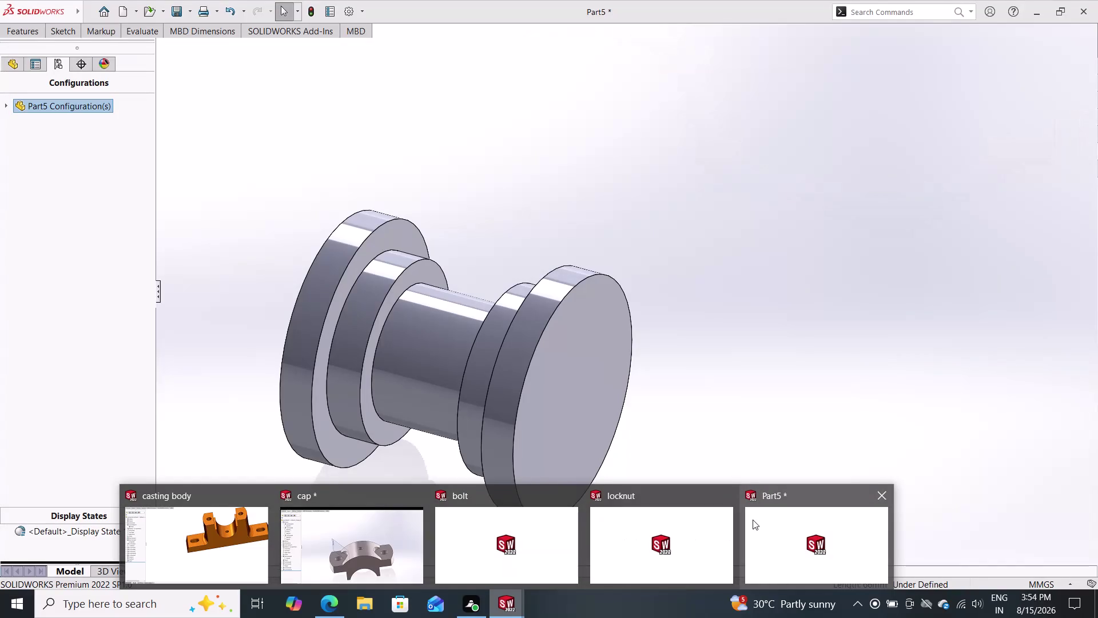
Activate the Part5 window showing the stepped cylindrical part from the taskbar preview.
click(765, 520)
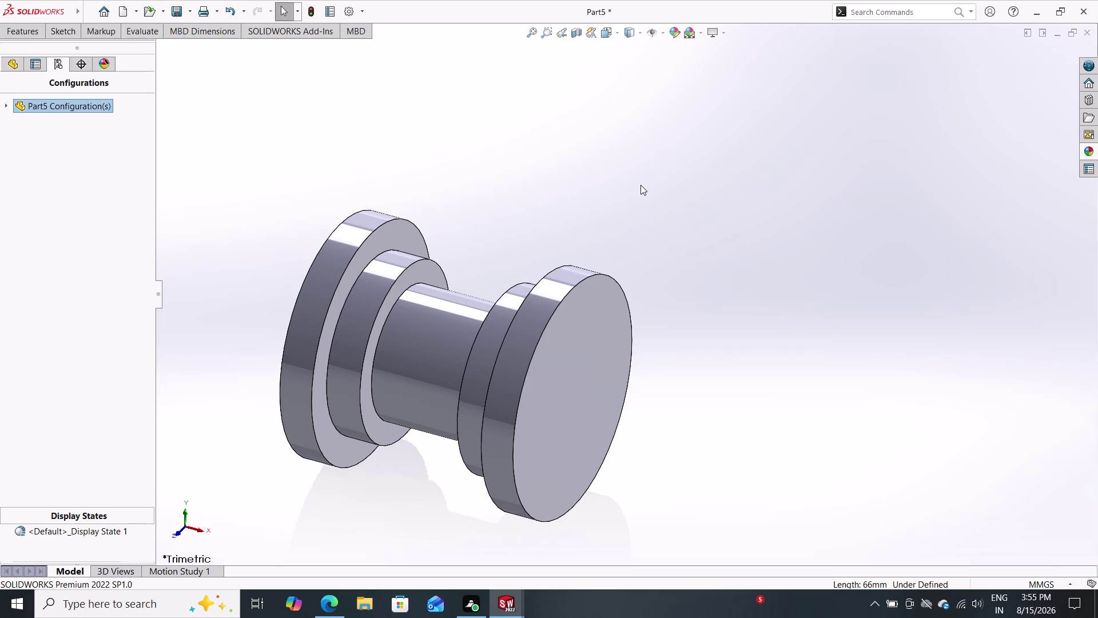
drag(654, 168, 390, 307)
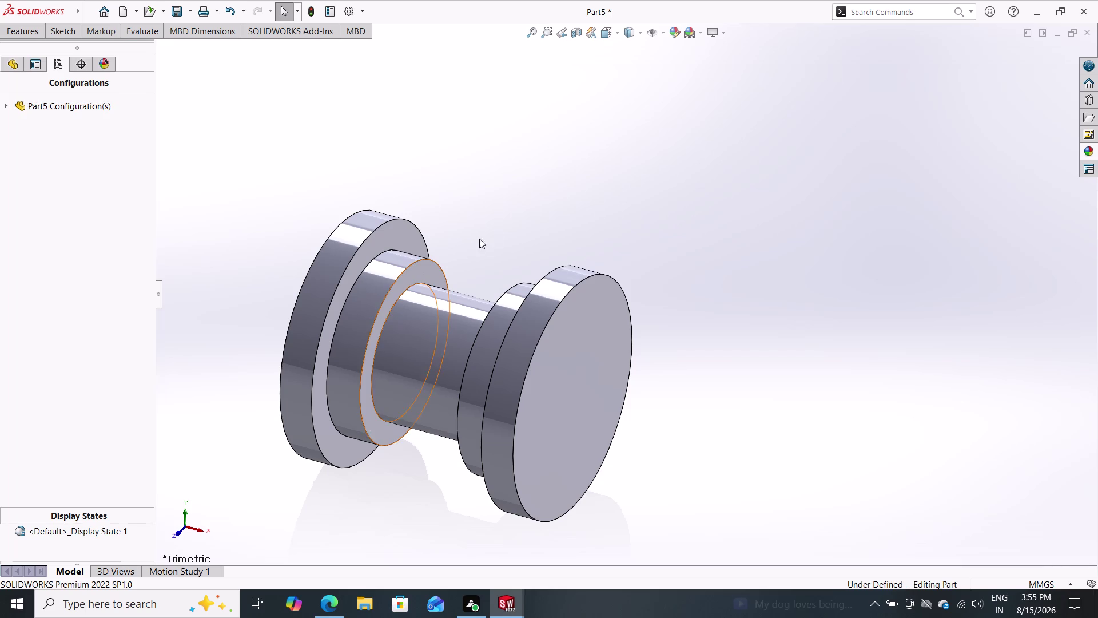
Open Sketch1 and delete the box-selected stepped profile and its dimensions.
key(ctrl+z)
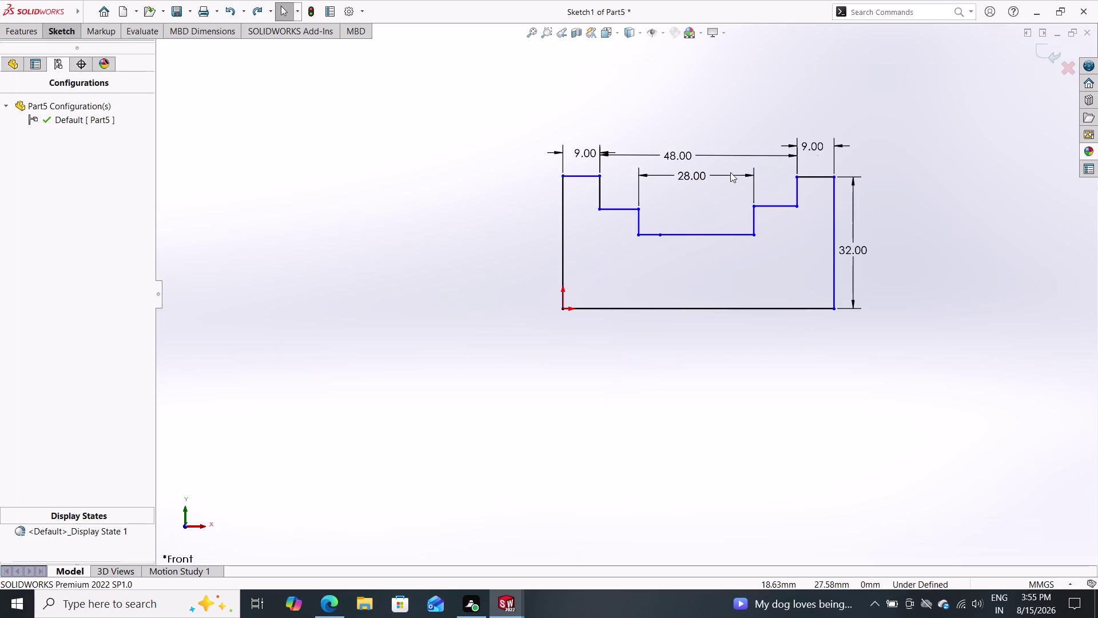
drag(897, 136, 840, 173)
drag(822, 179, 524, 216)
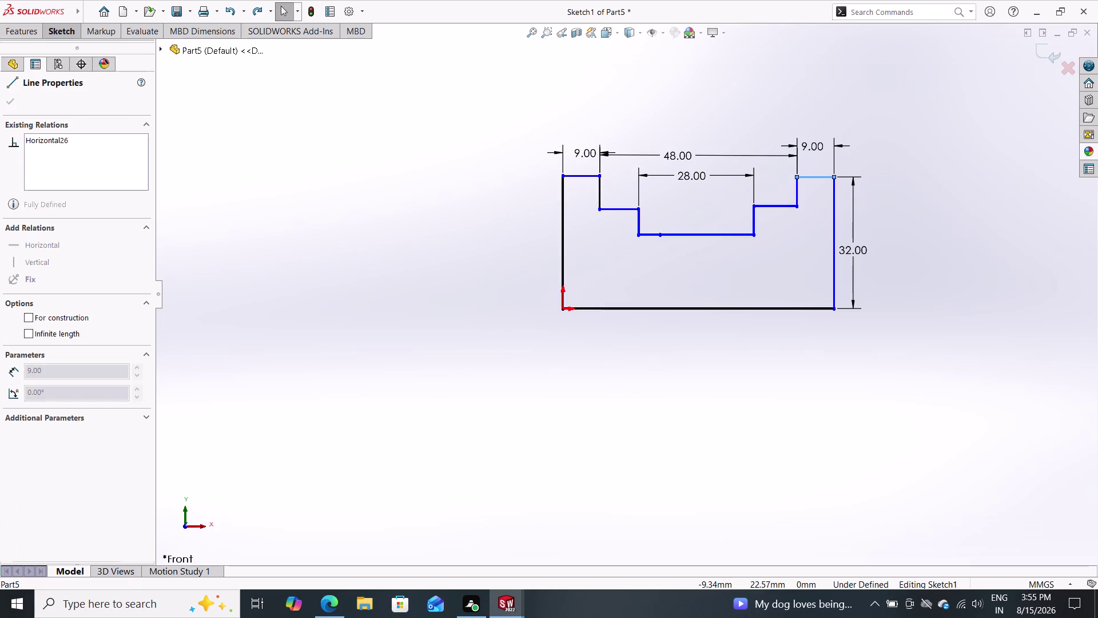
drag(921, 129, 509, 316)
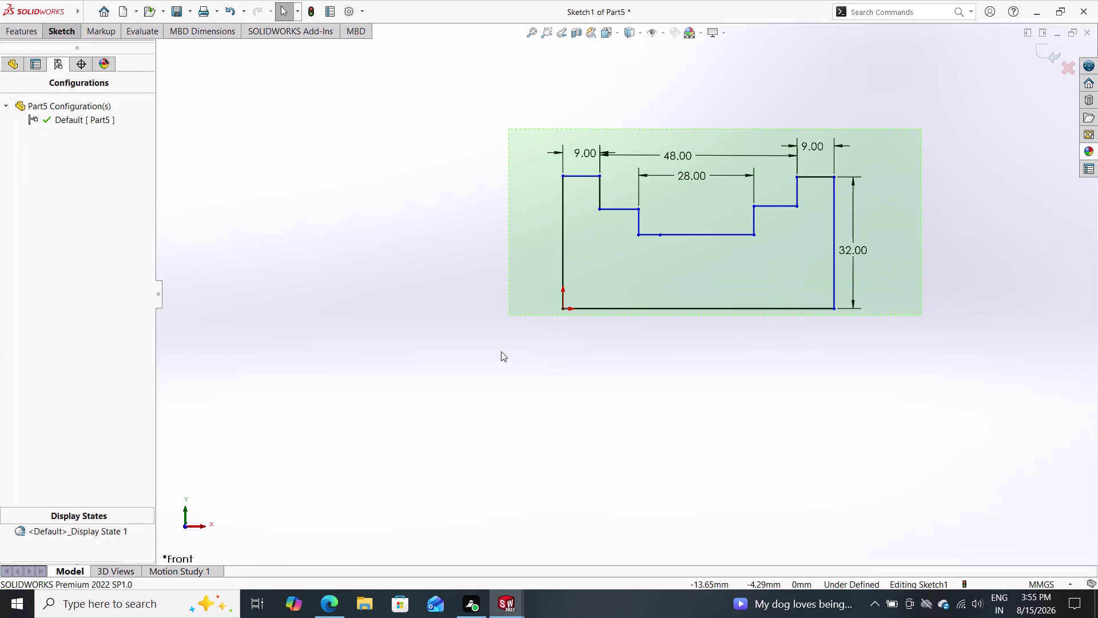
drag(509, 315, 497, 367)
drag(495, 375, 491, 386)
key(Delete)
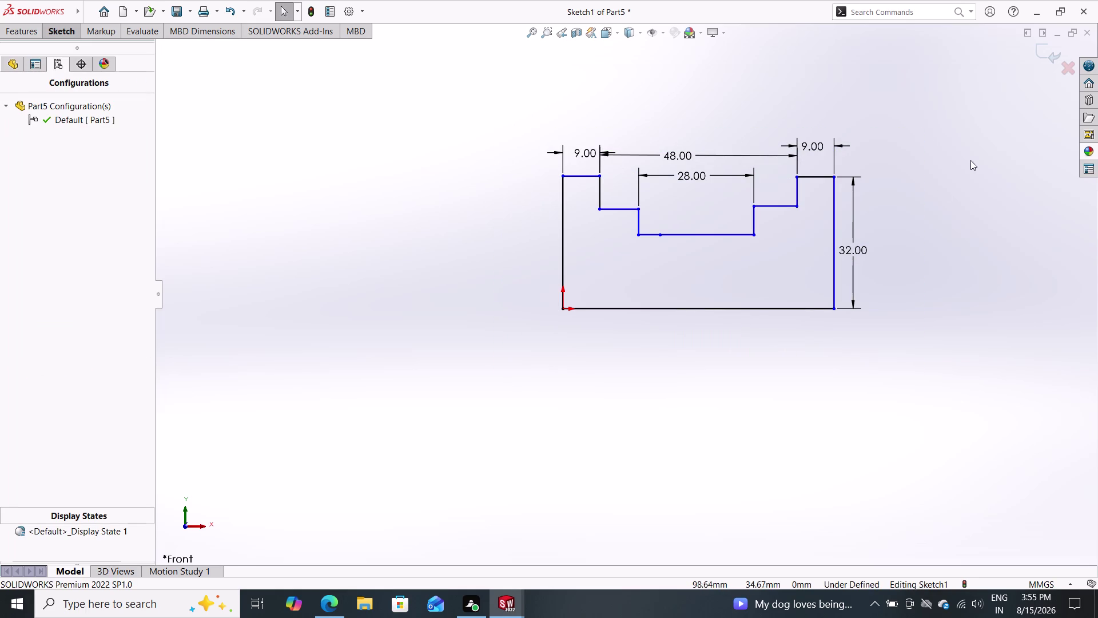
Delete the 28.00 dimension and the profile's bottom line.
drag(930, 129, 725, 159)
drag(688, 166, 520, 282)
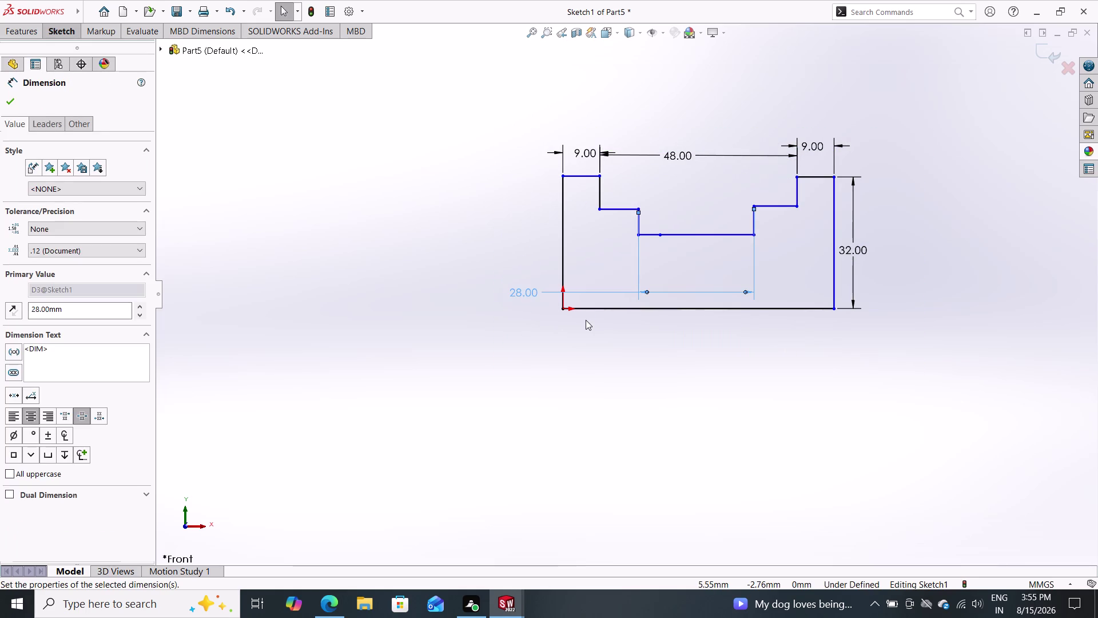
key(Delete)
click(637, 308)
key(Delete)
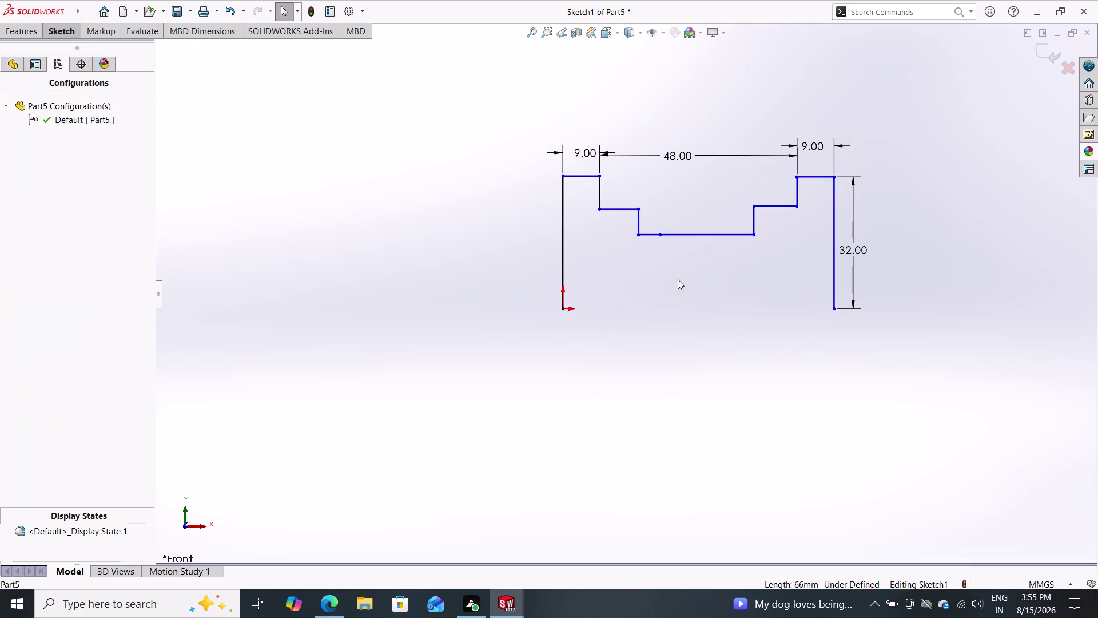
Box-select and delete all remaining sketch lines and dimensions, leaving only the origin.
click(881, 112)
drag(881, 112, 502, 247)
triple_click(501, 250)
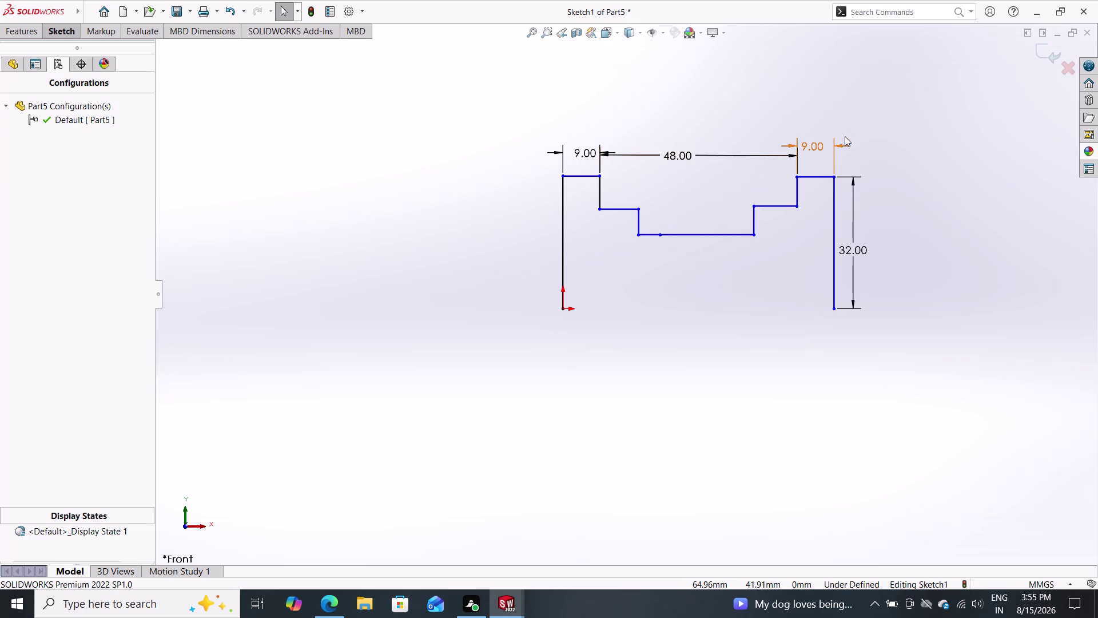
drag(890, 126, 499, 356)
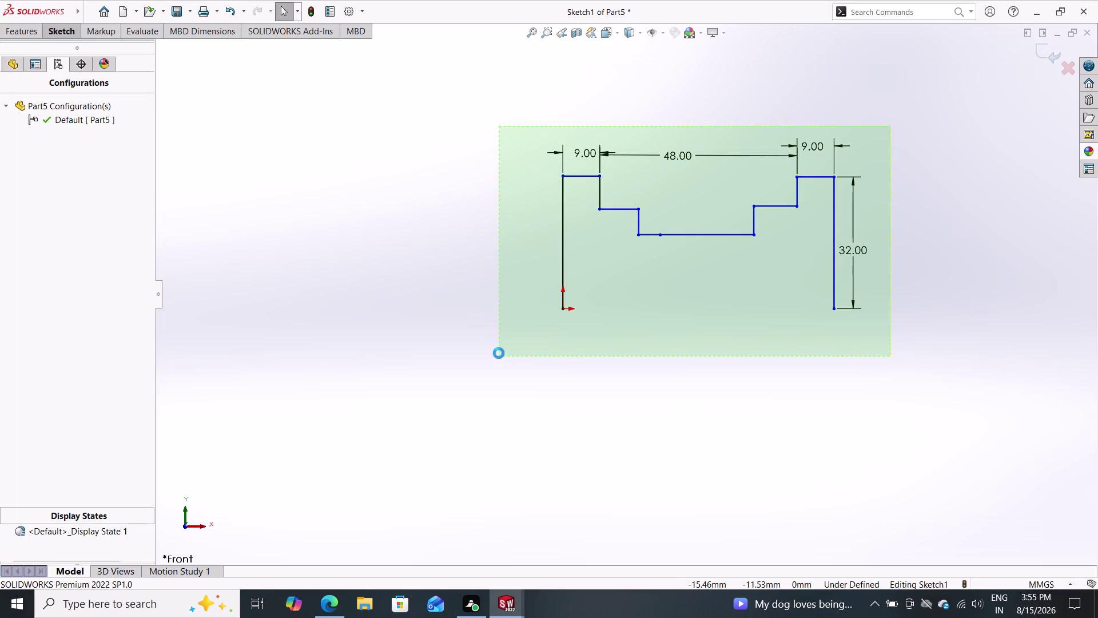
key(Delete)
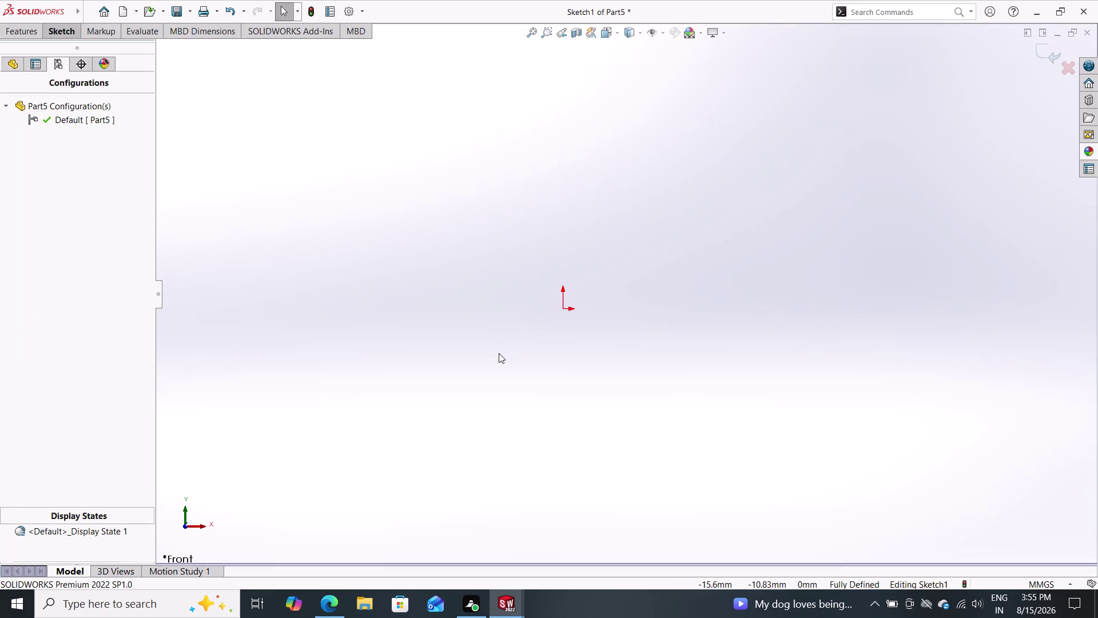
click(2, 57)
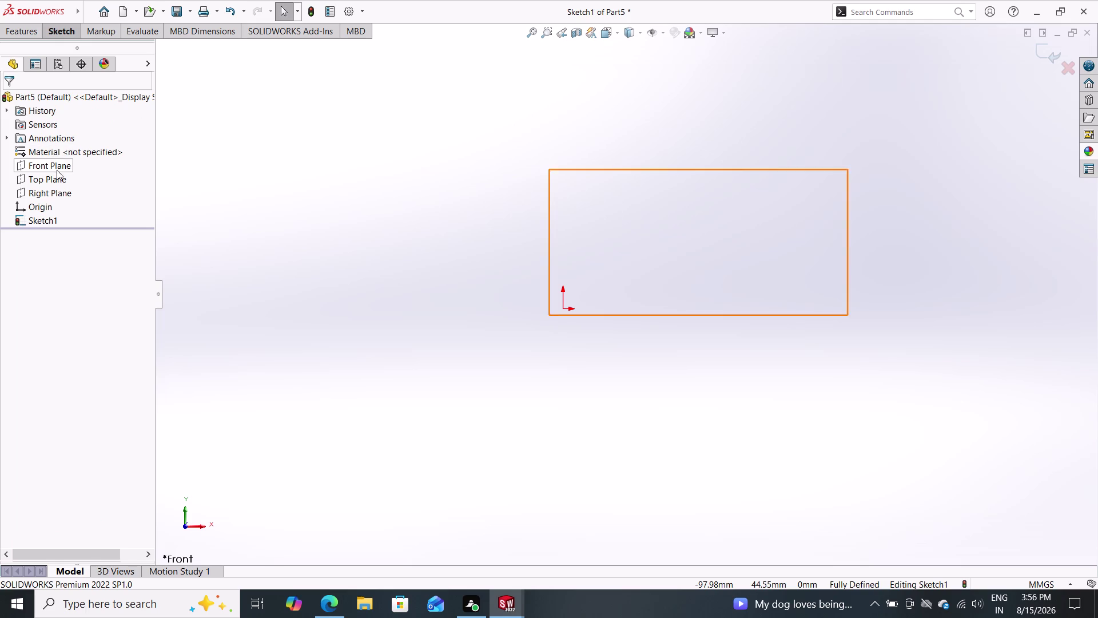
Exit the emptied Sketch1, discarding it.
click(60, 179)
double_click(68, 165)
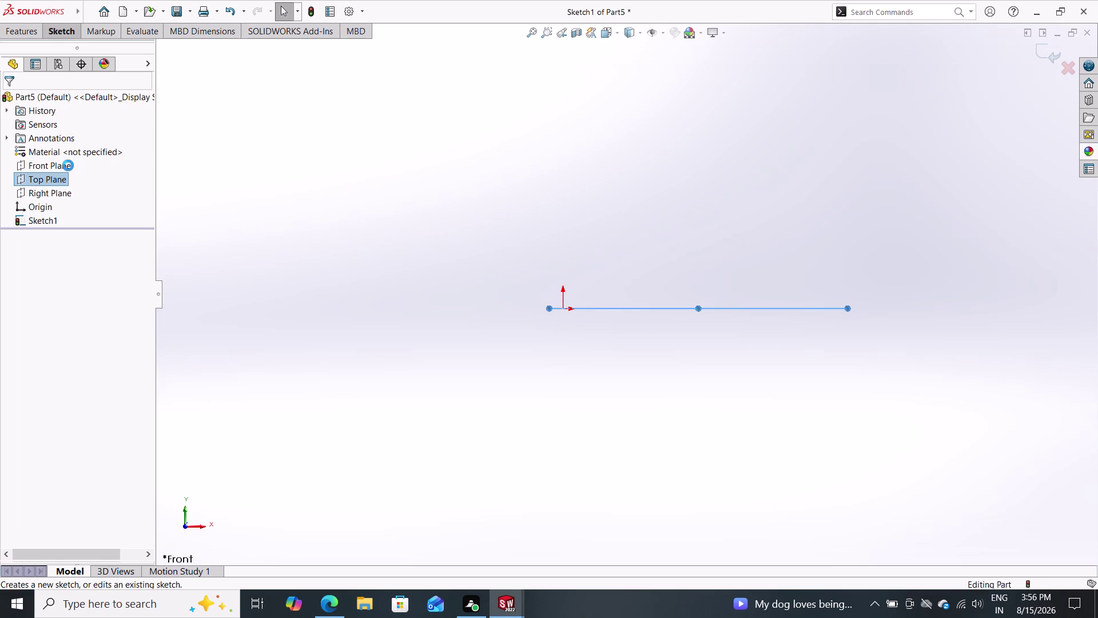
scroll(down, 3)
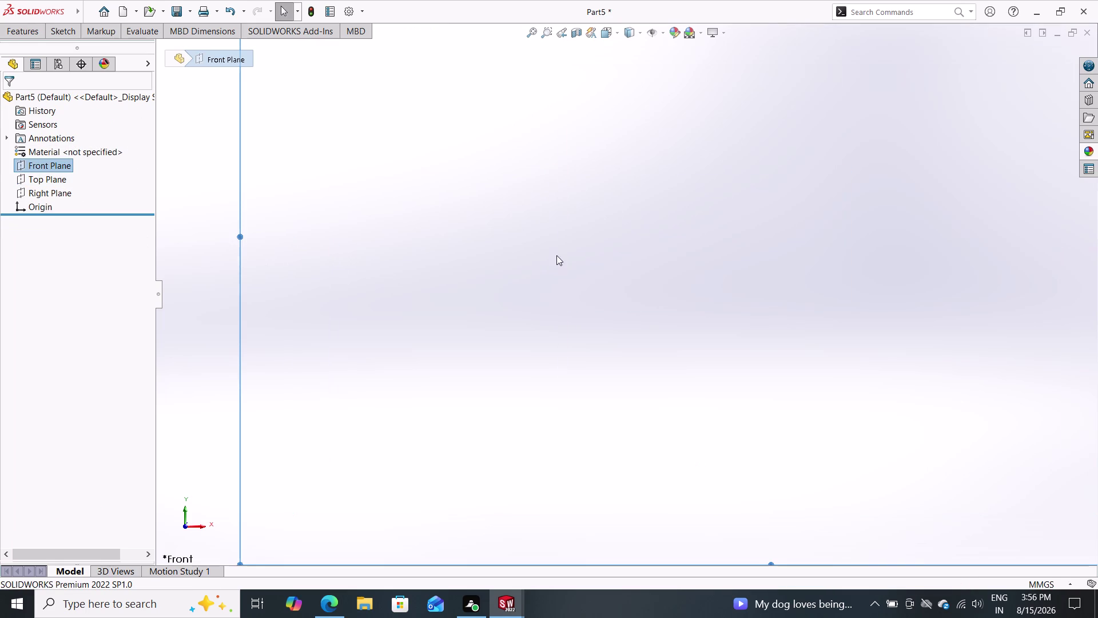
scroll(up, 3)
scroll(up, 3)
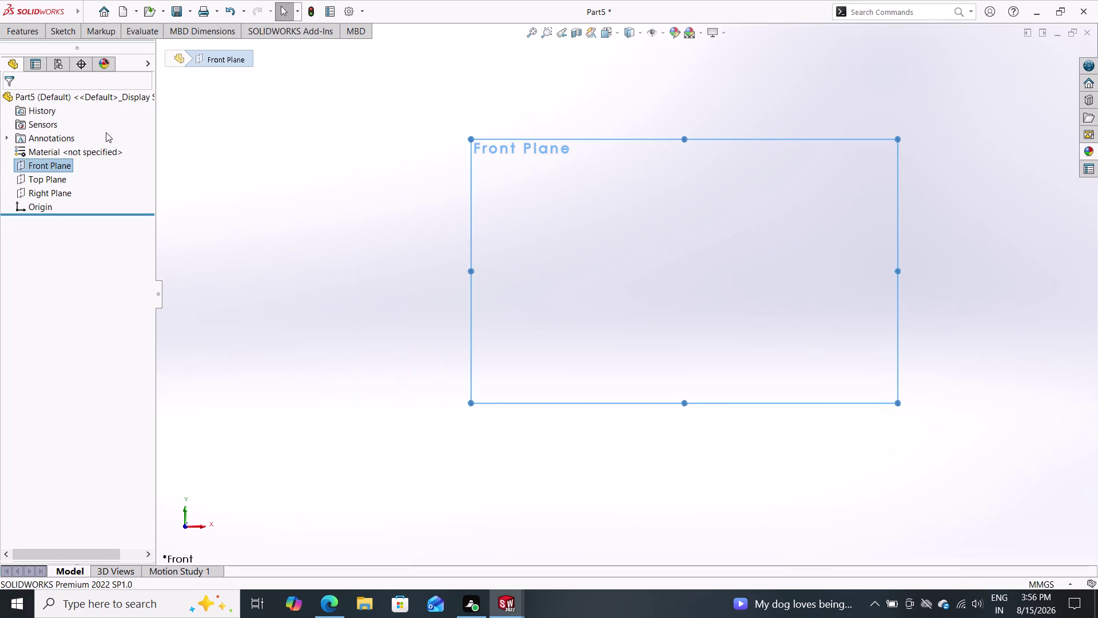
double_click(63, 165)
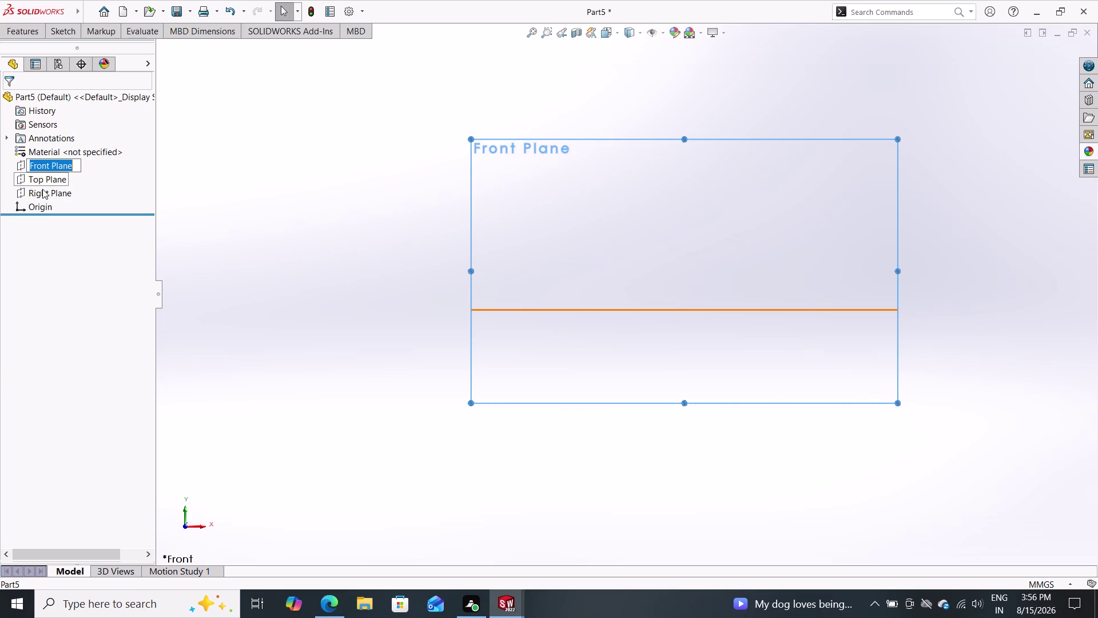
Start a new Sketch2 on the Top Plane.
click(48, 180)
click(60, 168)
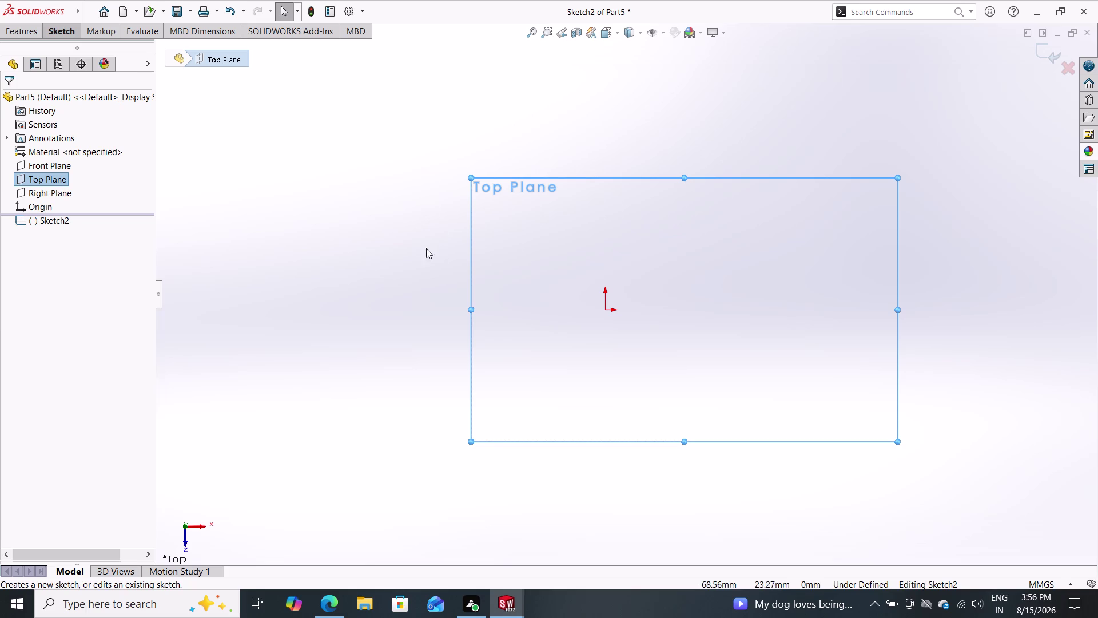
double_click(64, 36)
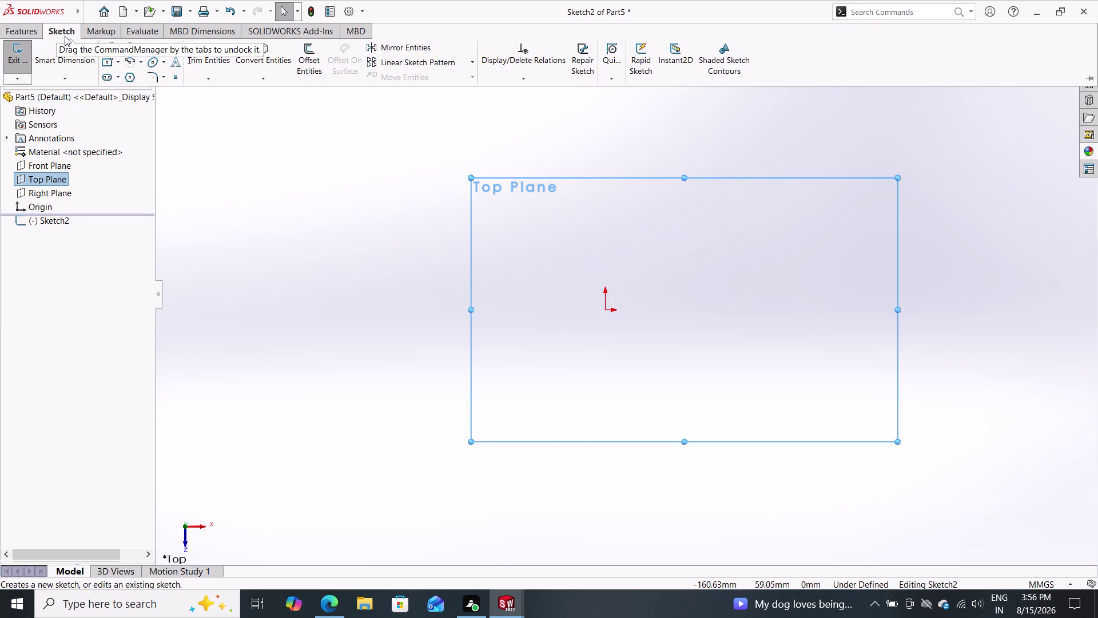
Cancel the unfinished circle in Sketch2 and bring up the New SOLIDWORKS Document dialog.
click(132, 47)
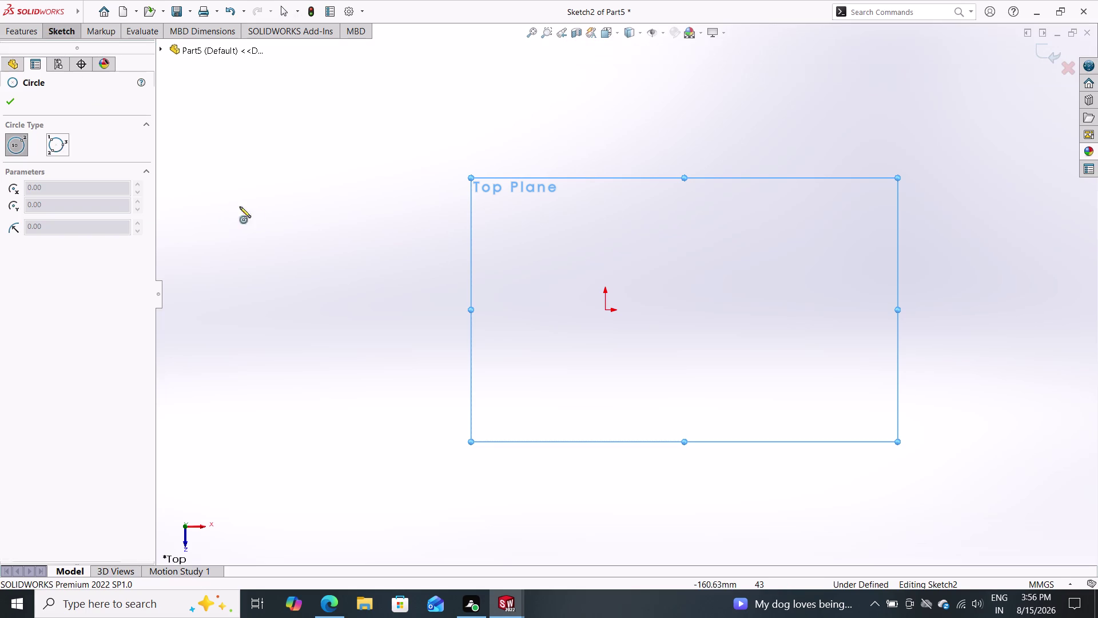
click(605, 308)
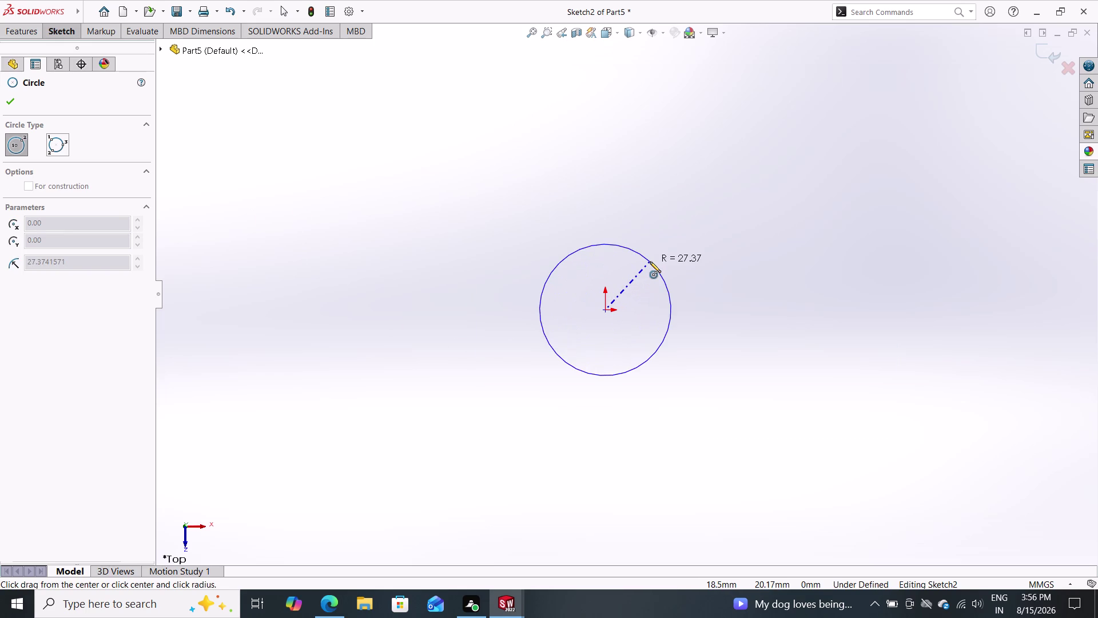
key(Escape)
key(Escape)
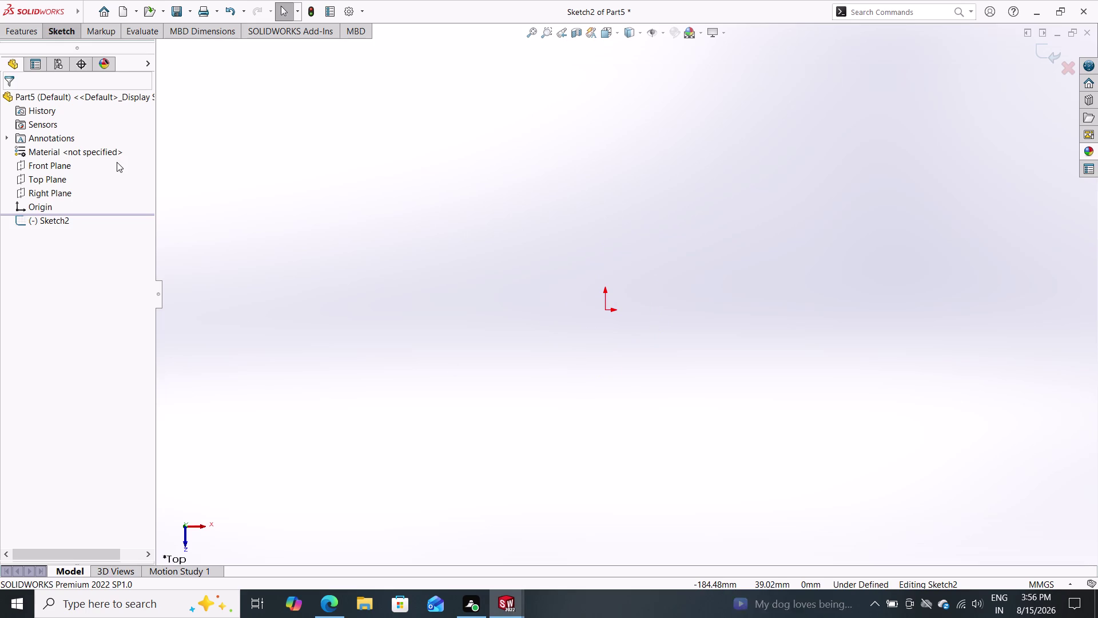
click(121, 10)
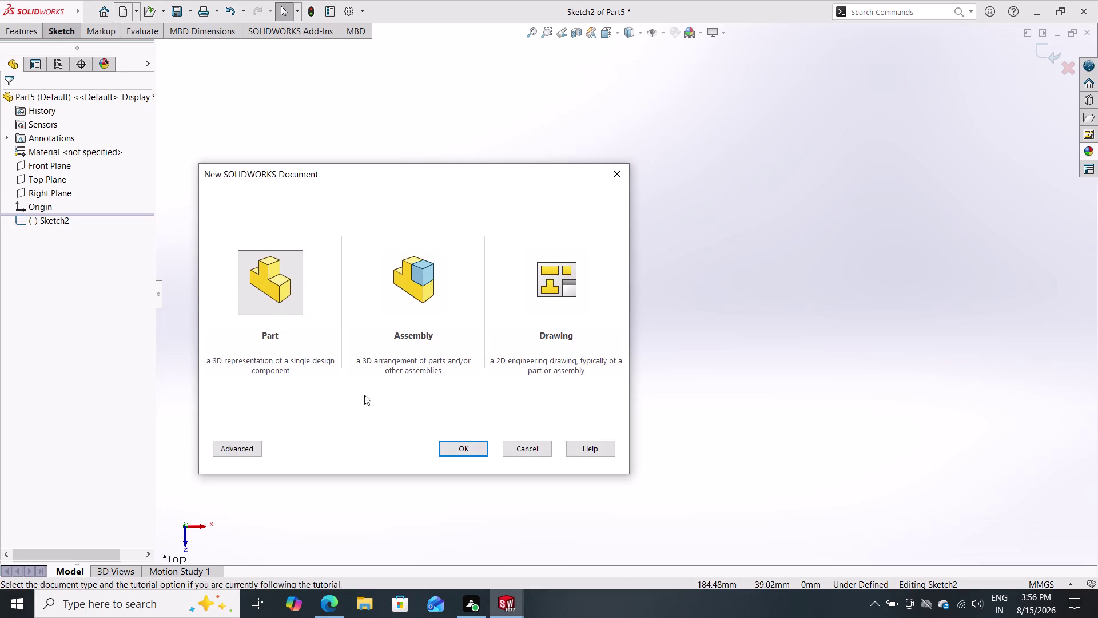
Create the new part Part6 and select its Top Plane.
click(455, 451)
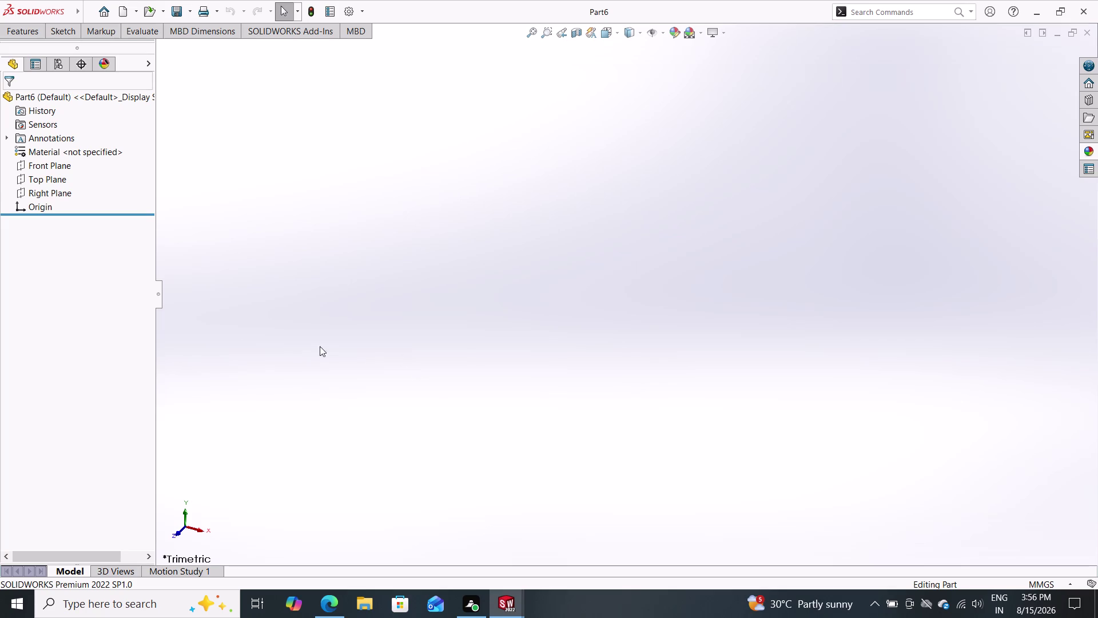
click(67, 179)
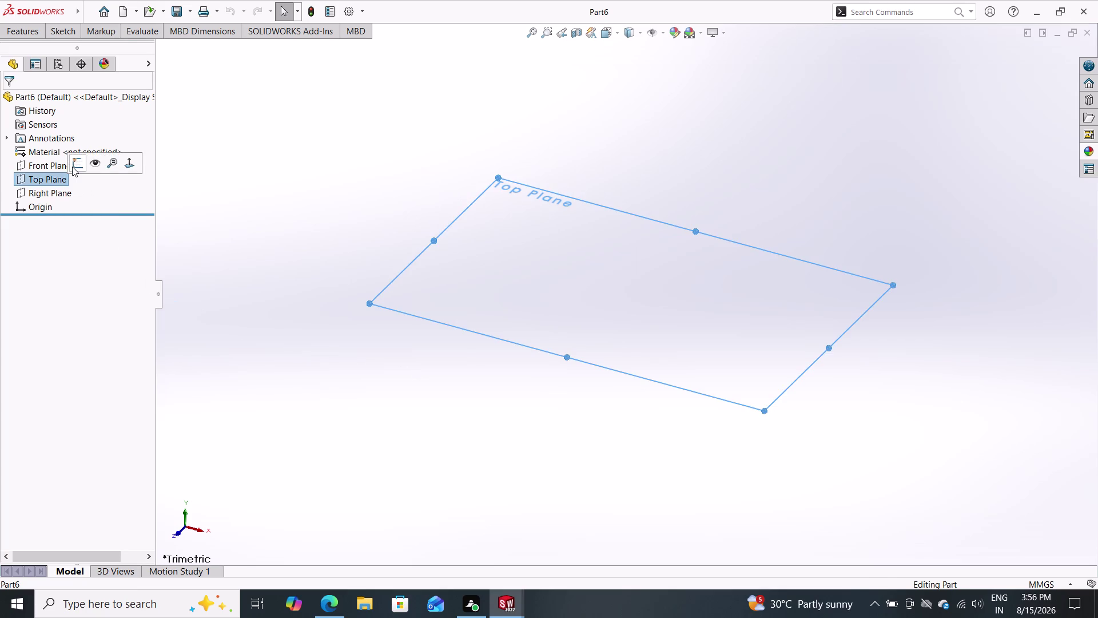
double_click(72, 166)
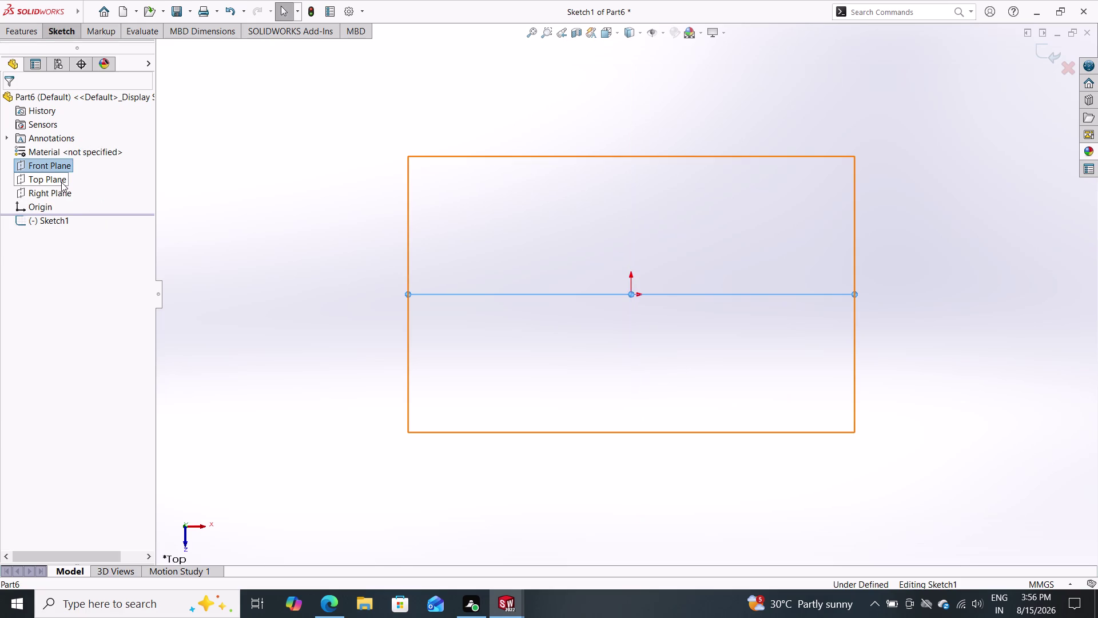
double_click(61, 182)
click(41, 177)
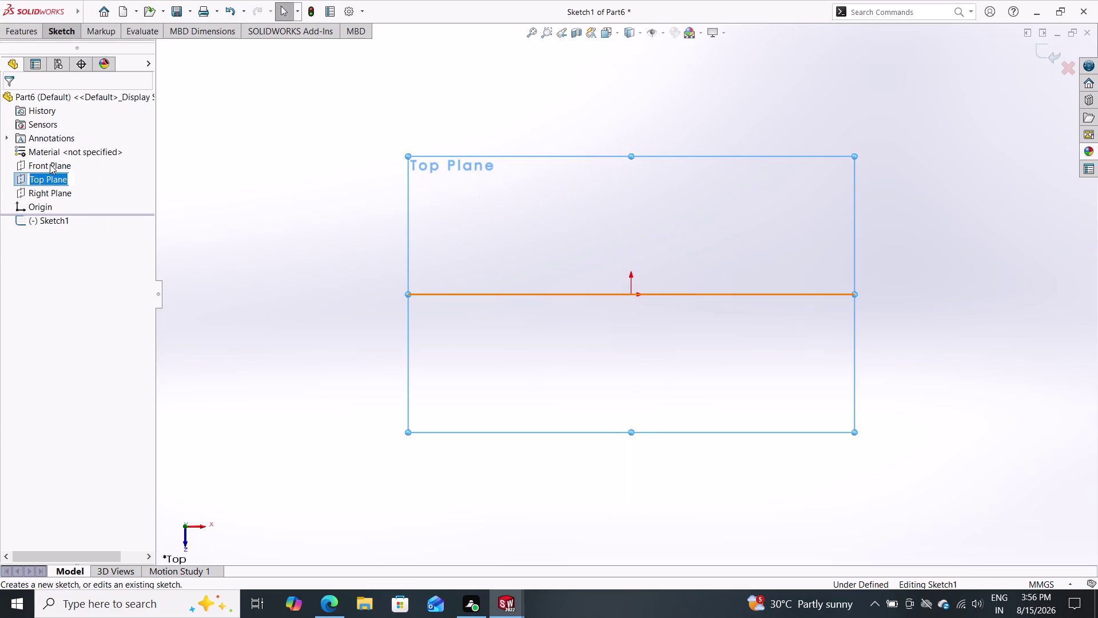
click(49, 164)
click(38, 183)
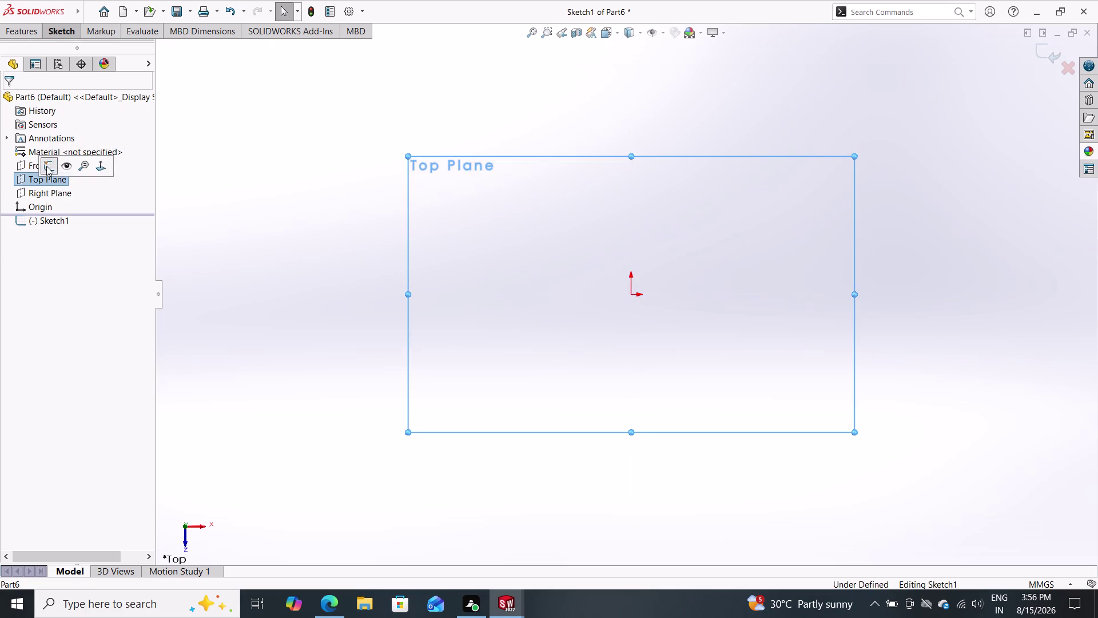
Leave the empty sketch and start a new Sketch2 on Part6's Top Plane.
click(46, 166)
double_click(51, 176)
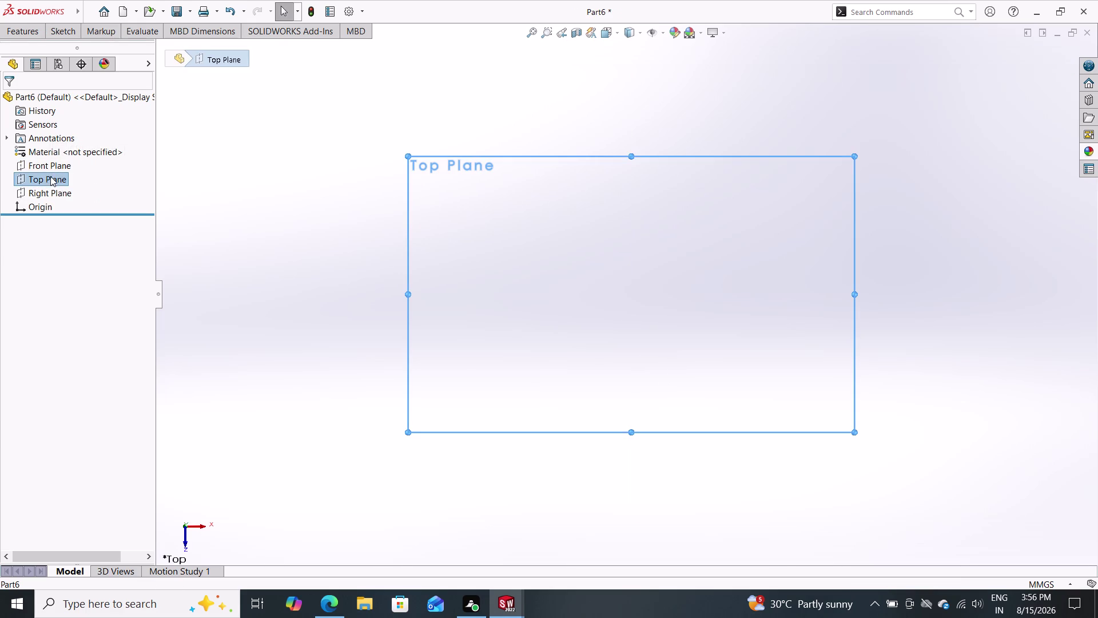
click(42, 180)
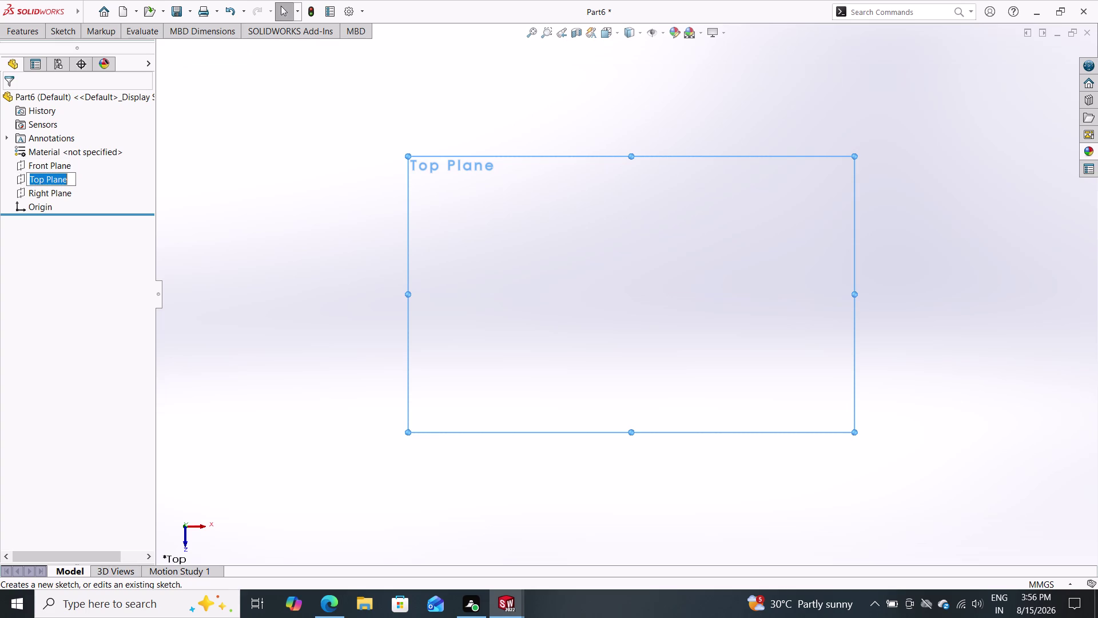
click(19, 182)
click(27, 170)
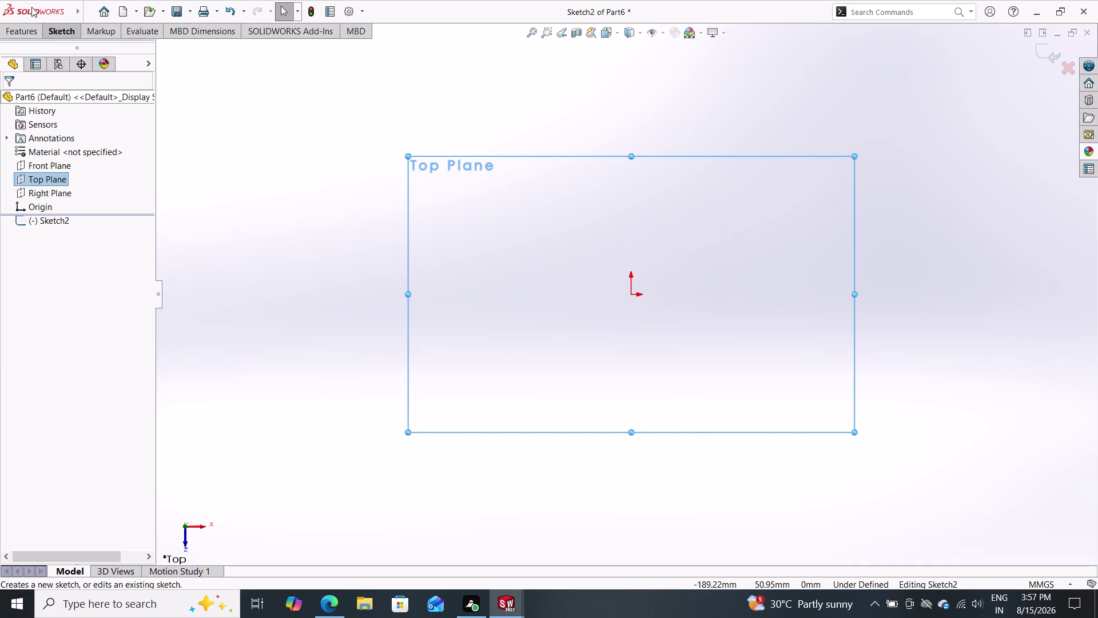
click(61, 31)
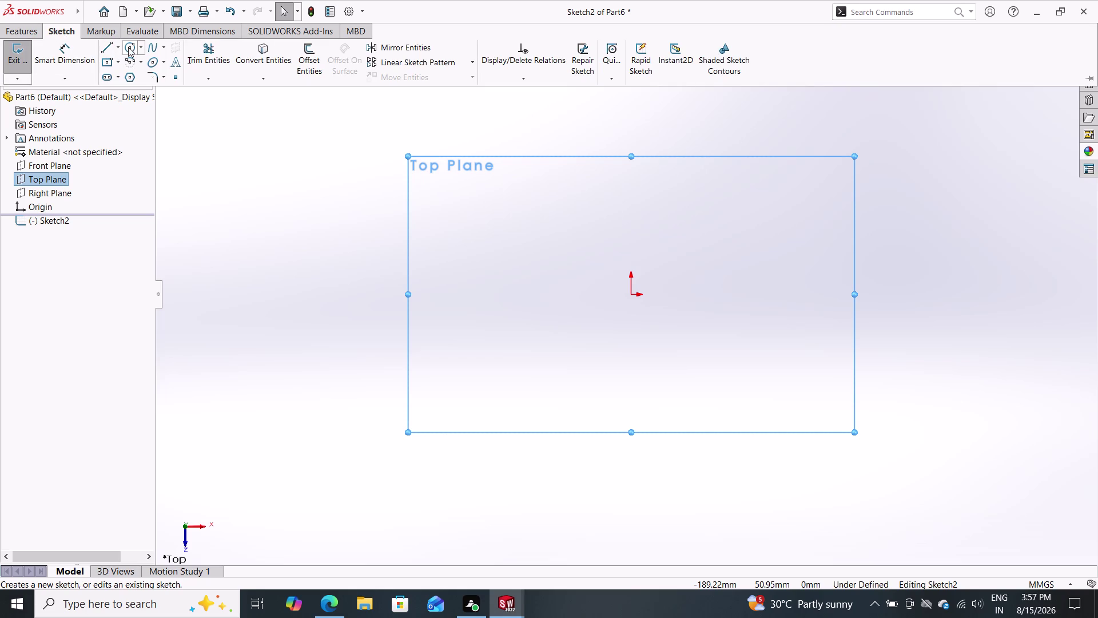
Draw a smaller inner and a larger outer circle centred on the origin, then confirm.
click(128, 47)
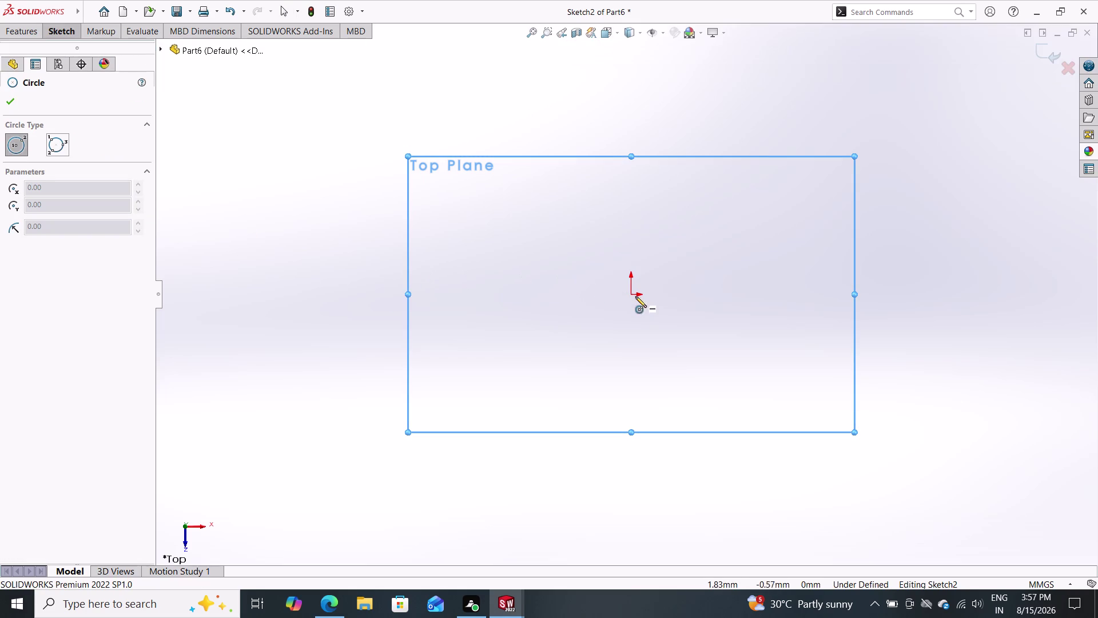
click(630, 292)
click(761, 215)
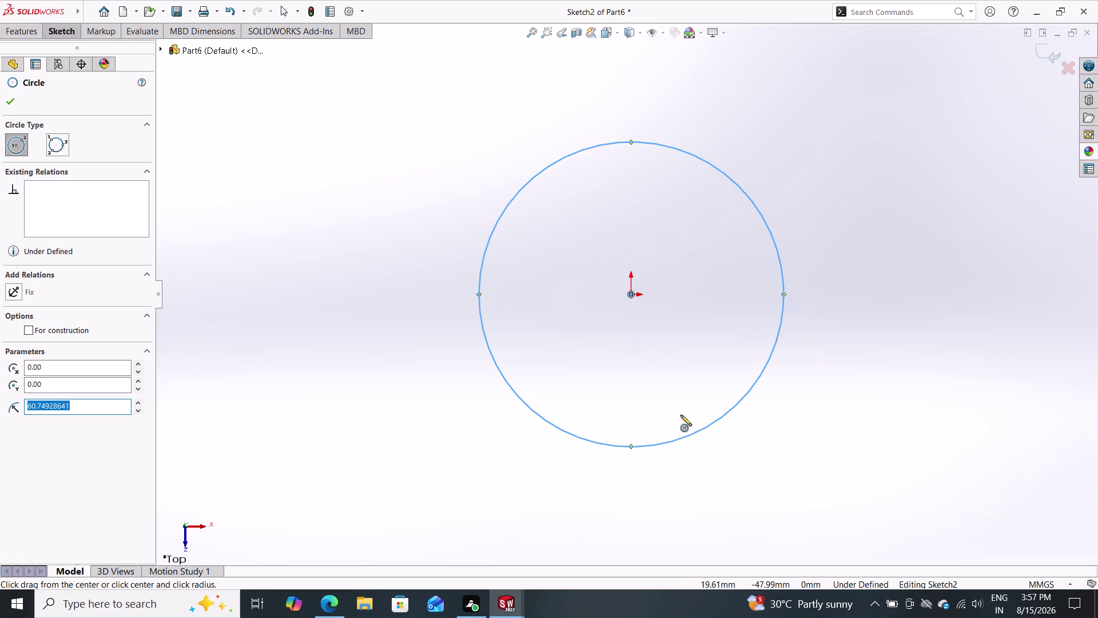
click(630, 293)
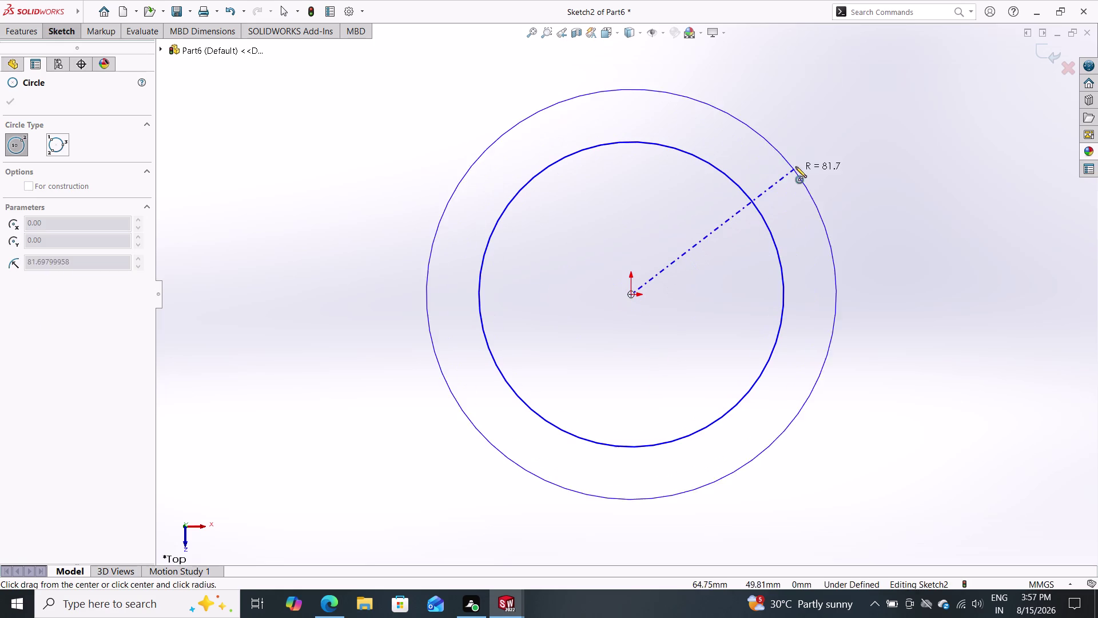
double_click(799, 160)
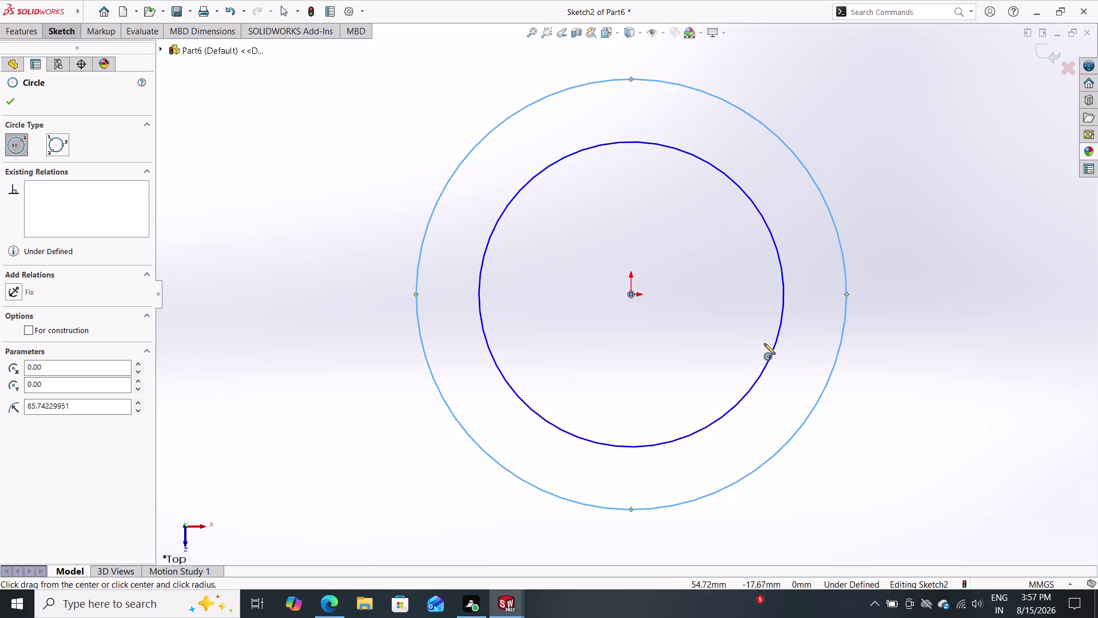
click(14, 104)
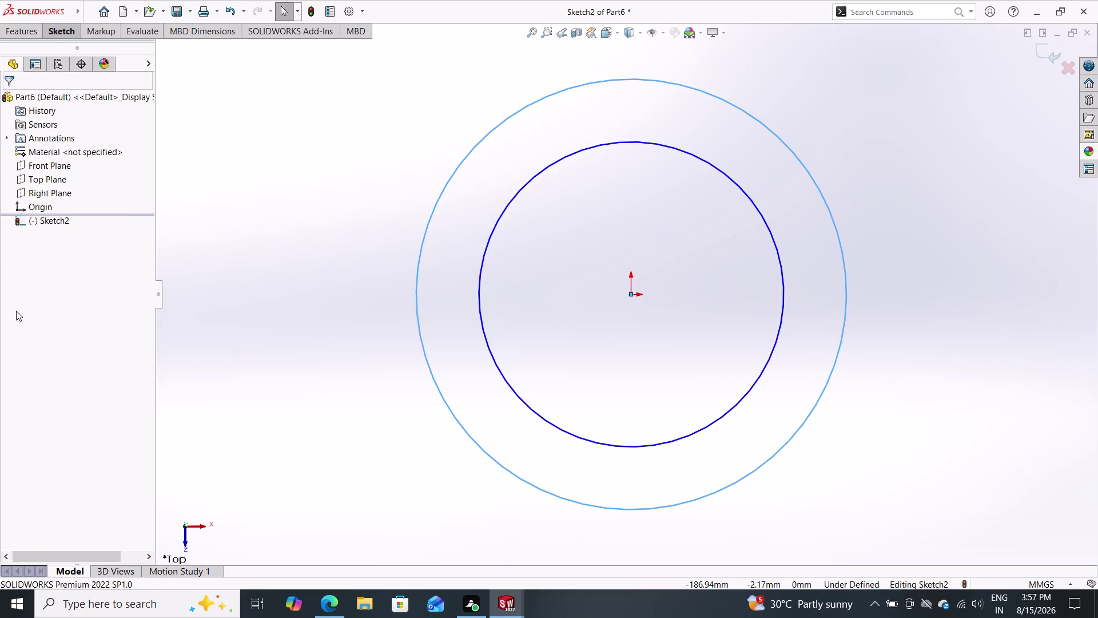
double_click(58, 34)
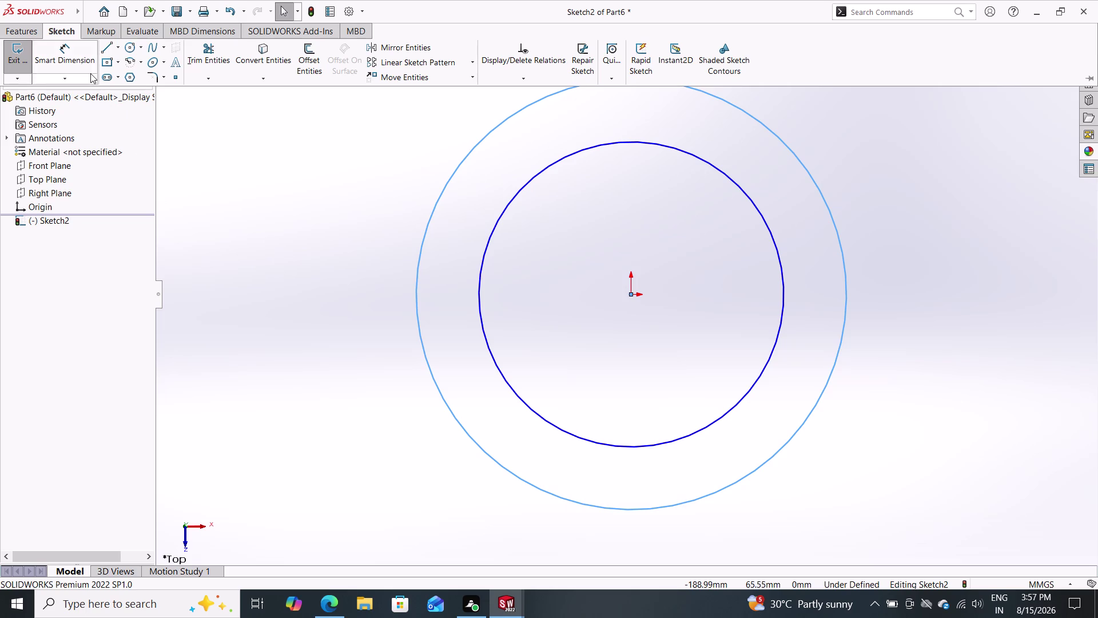
Dimension the inner circle to 32 mm diameter, then pick the outer circle to dimension.
click(68, 56)
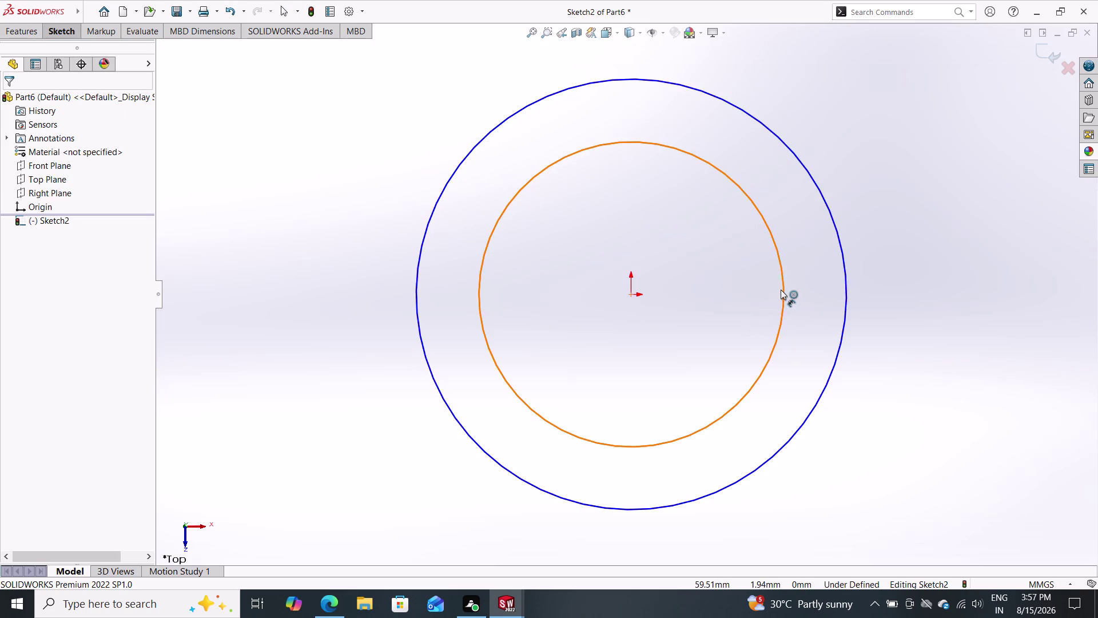
click(782, 288)
click(932, 297)
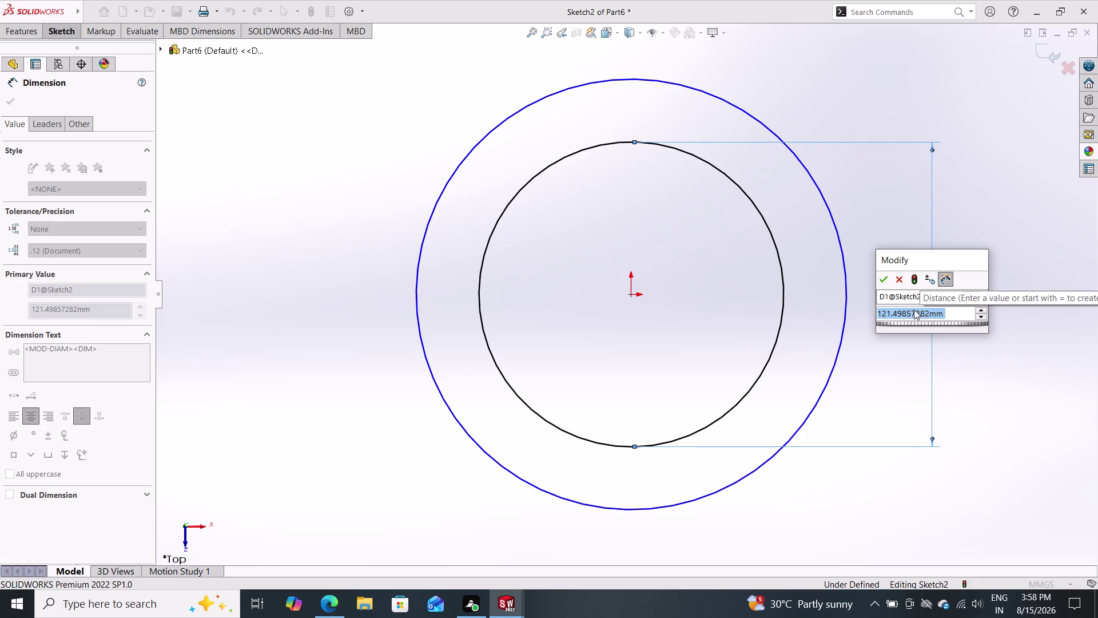
text(32)
key(Return)
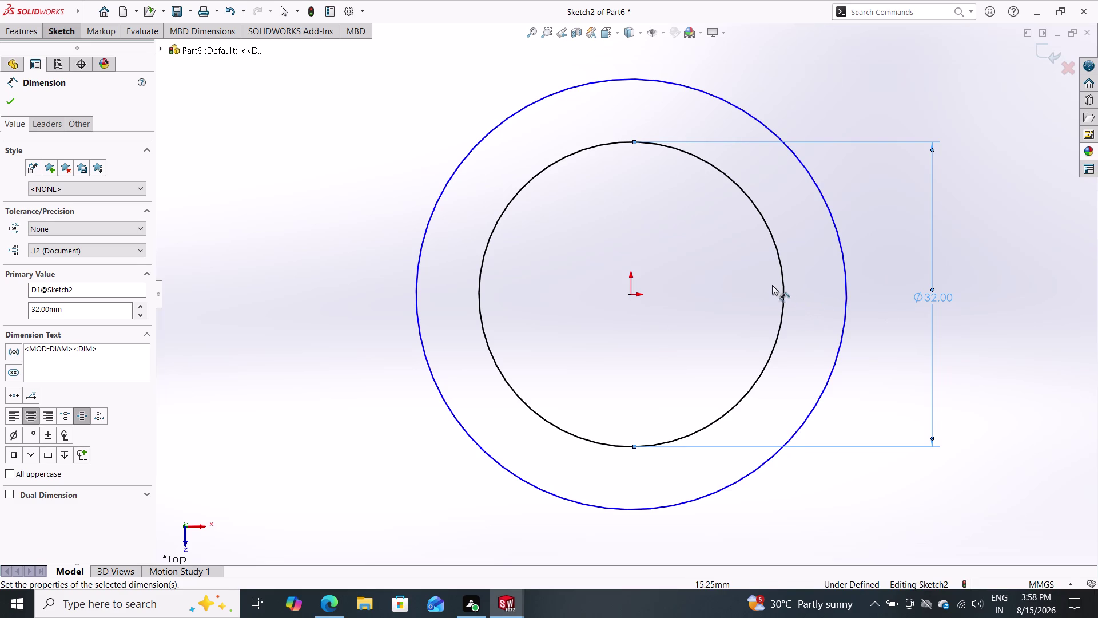
click(832, 210)
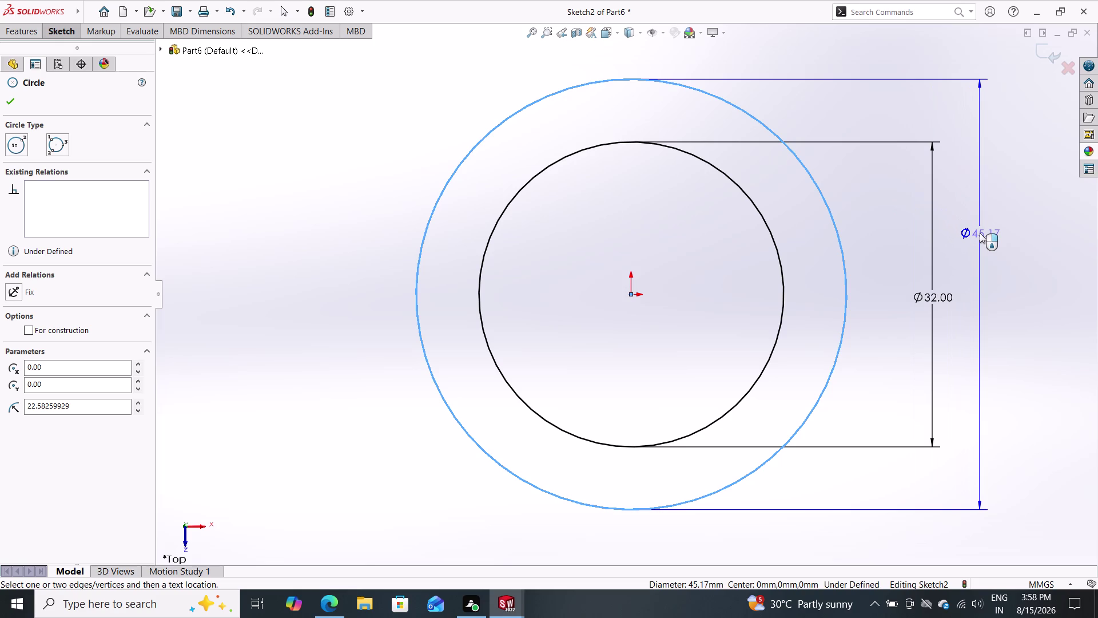
Dimension the outer circle at 44 mm, then change it to 64 mm.
click(980, 232)
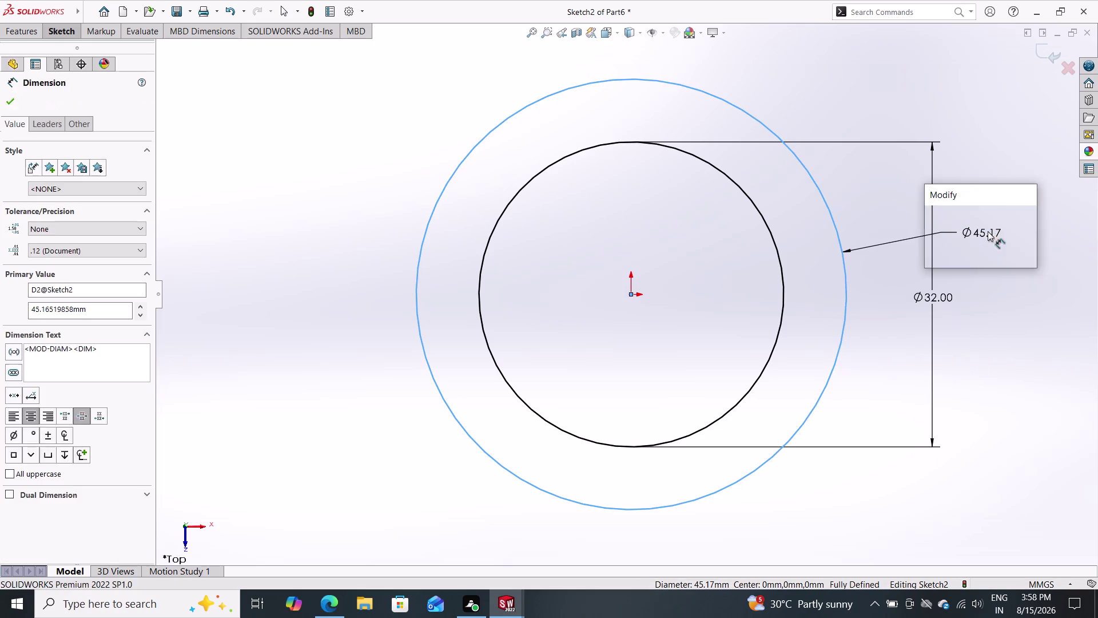
text(44)
key(Return)
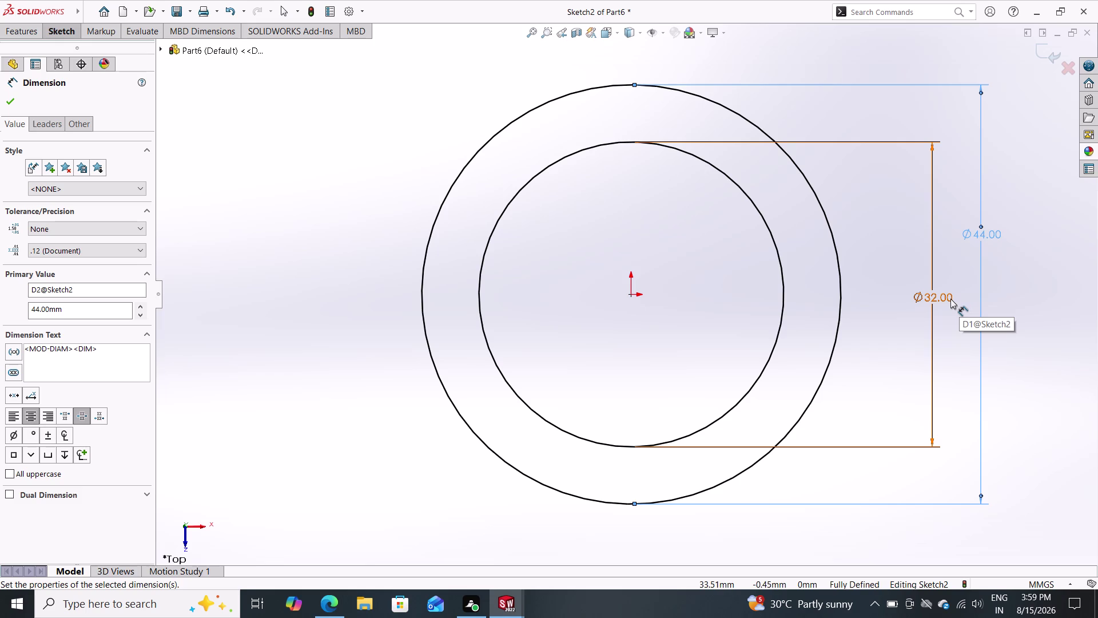
double_click(976, 232)
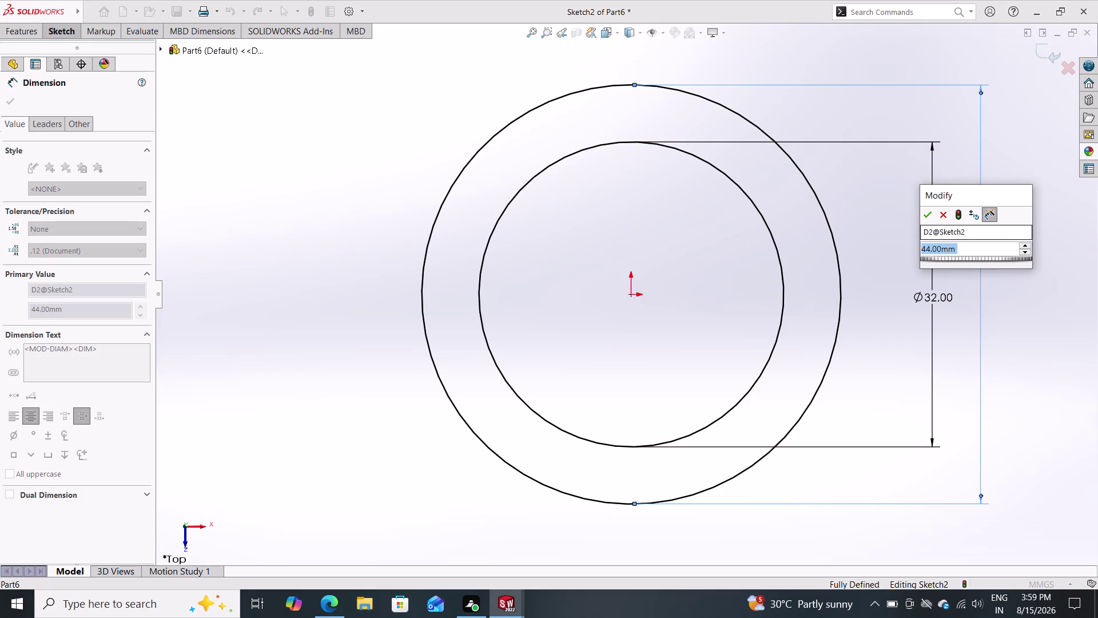
text(64)
key(Return)
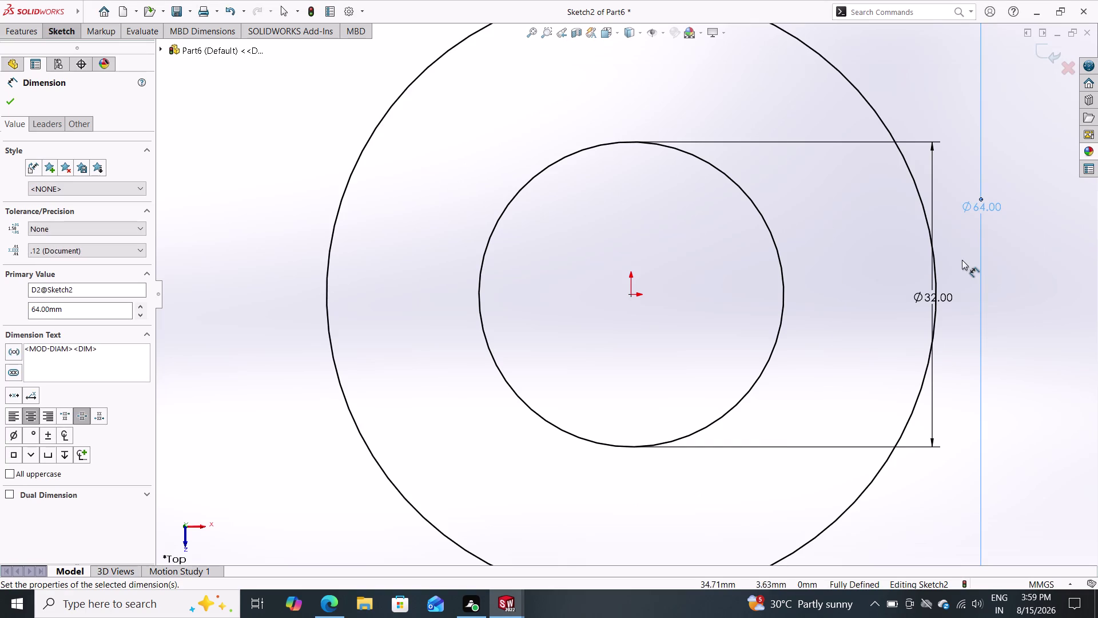
scroll(down, 3)
scroll(up, 3)
scroll(up, 3)
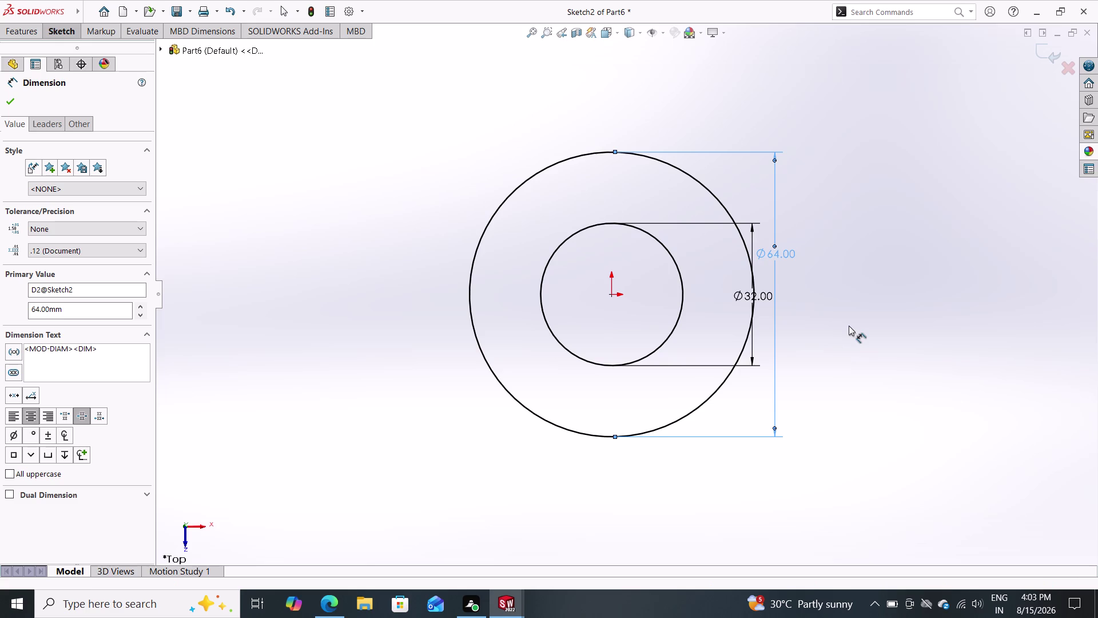
Change the outer circle's diameter from 64 mm back to 44 mm.
double_click(778, 252)
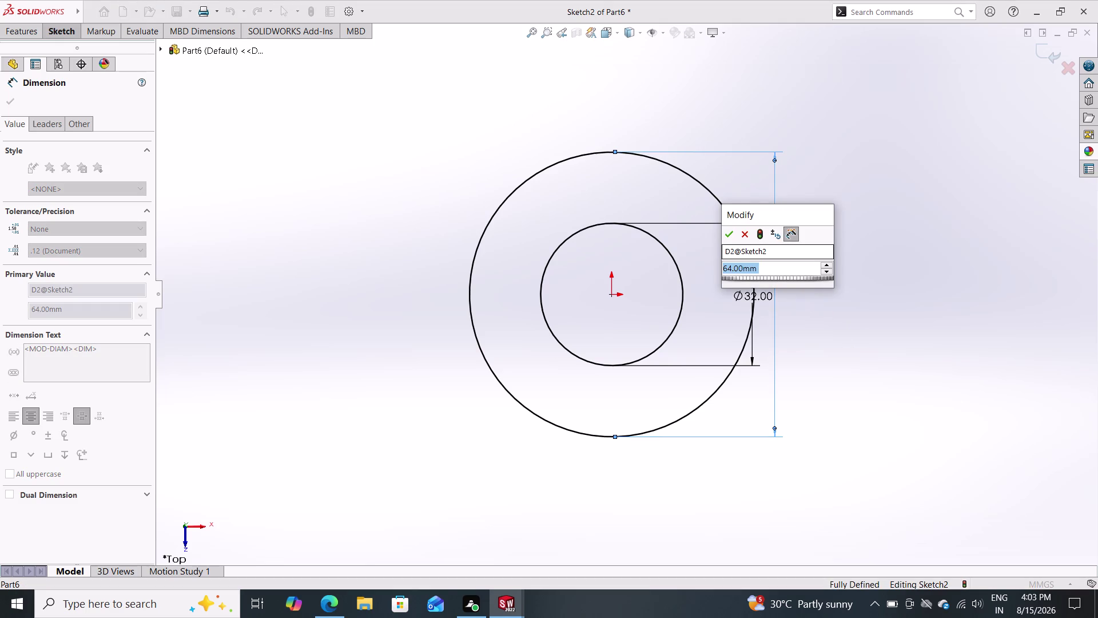
text(44)
key(Return)
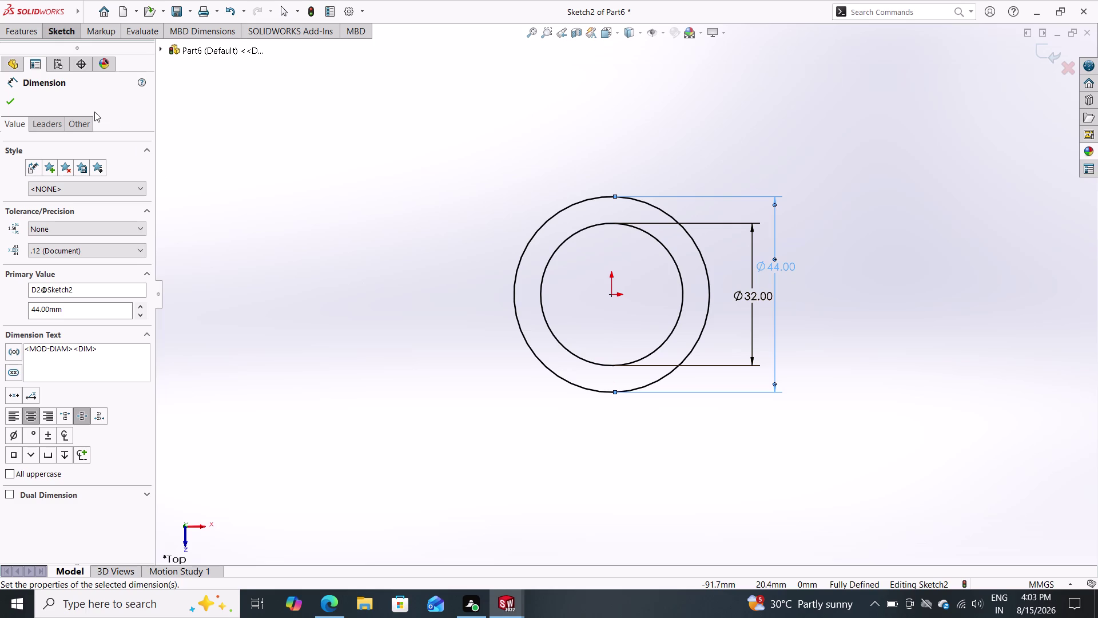
click(54, 36)
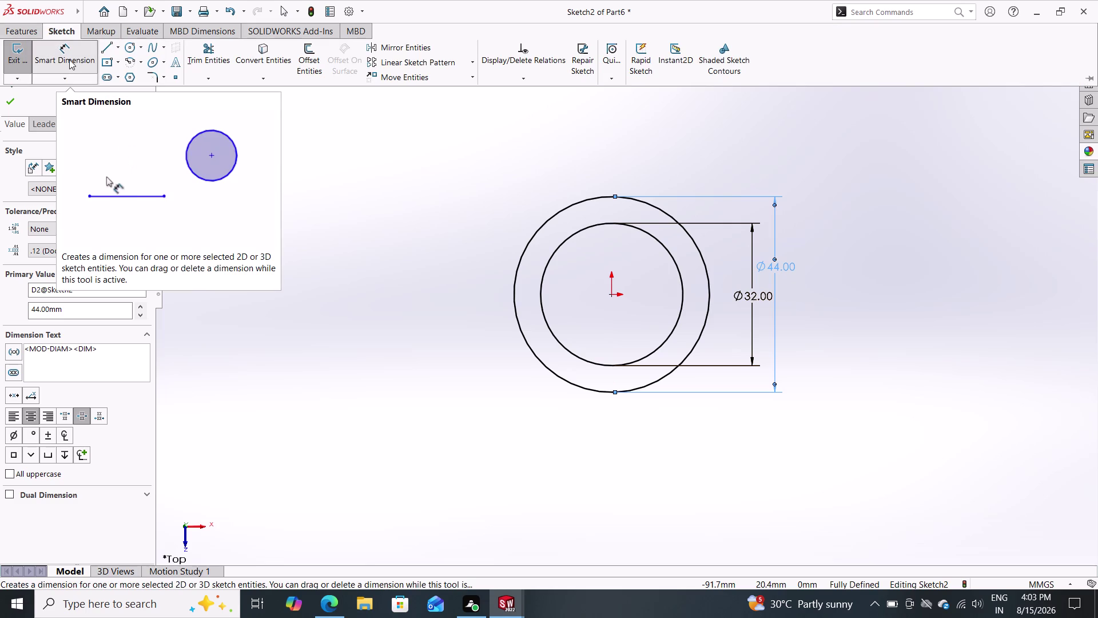
click(30, 33)
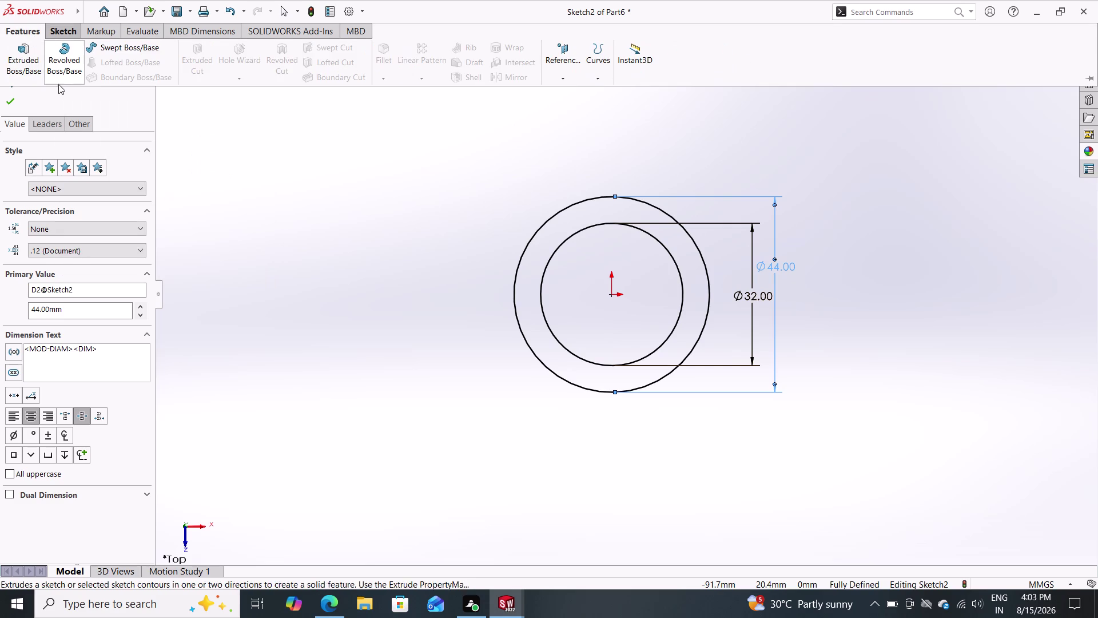
Extrude the 44/32 mm ring sketch Blind to 14 mm (28/2), creating Boss-Extrude1.
click(22, 63)
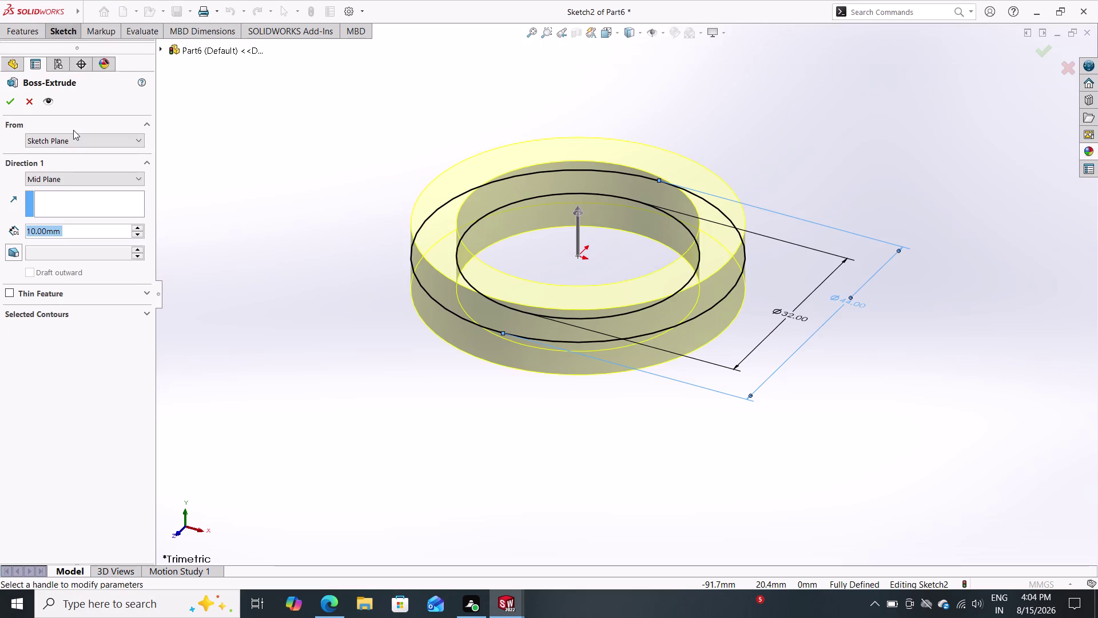
click(83, 177)
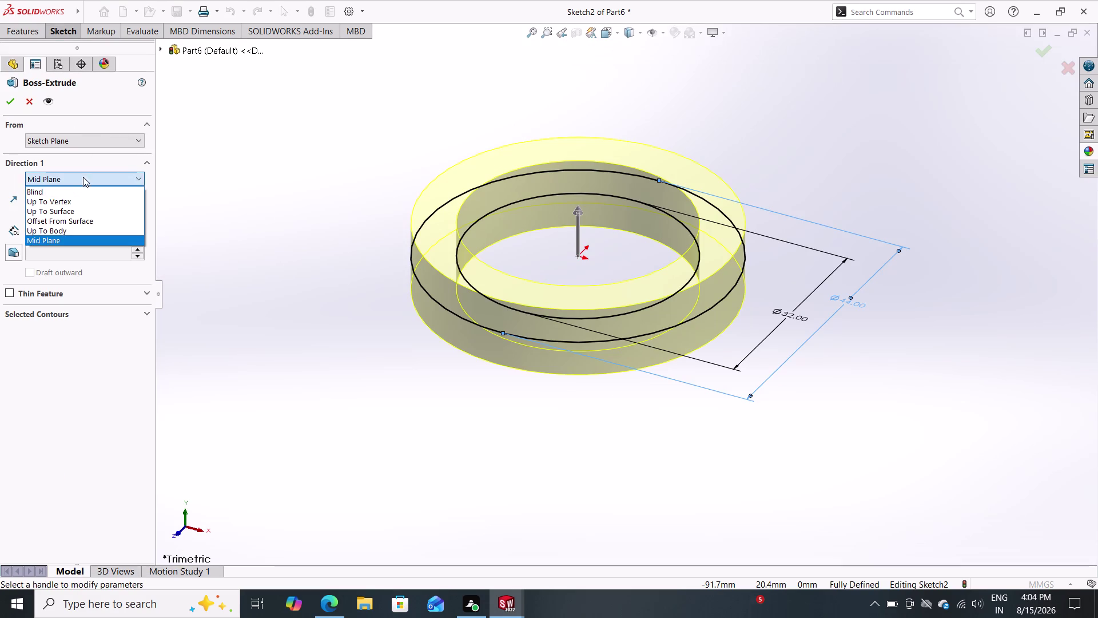
click(74, 194)
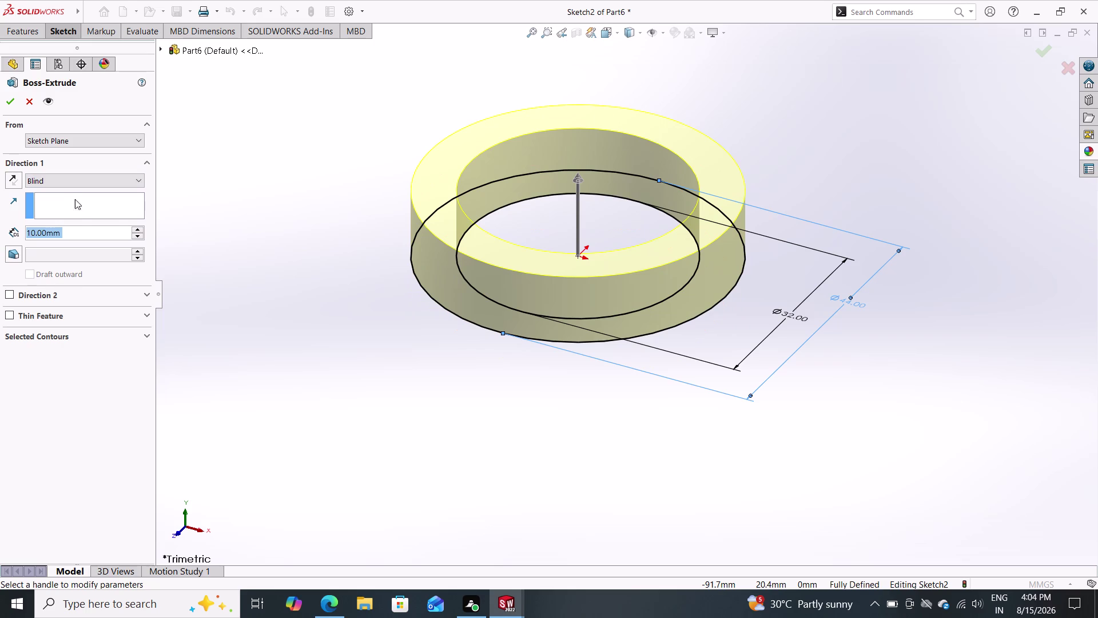
text(2)
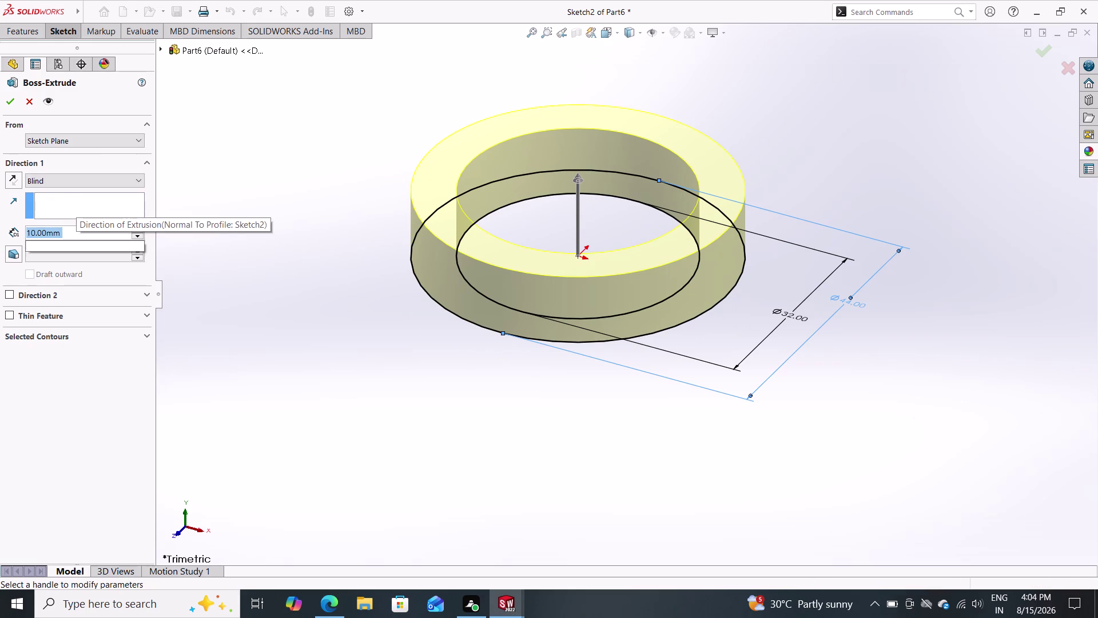
text(8)
text(/2)
key(Return)
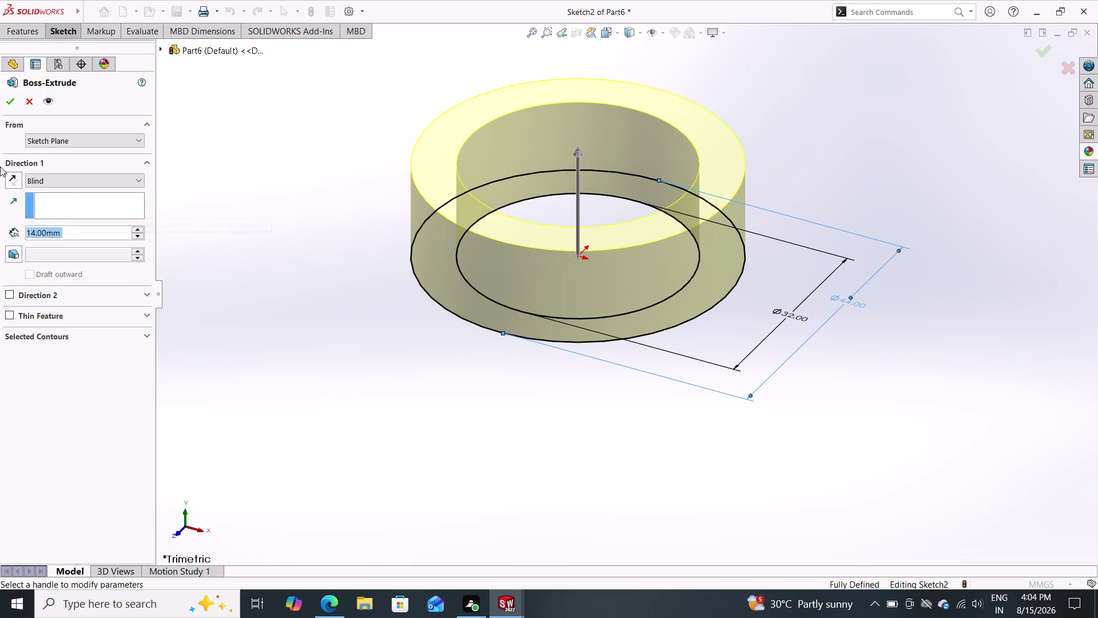
click(7, 104)
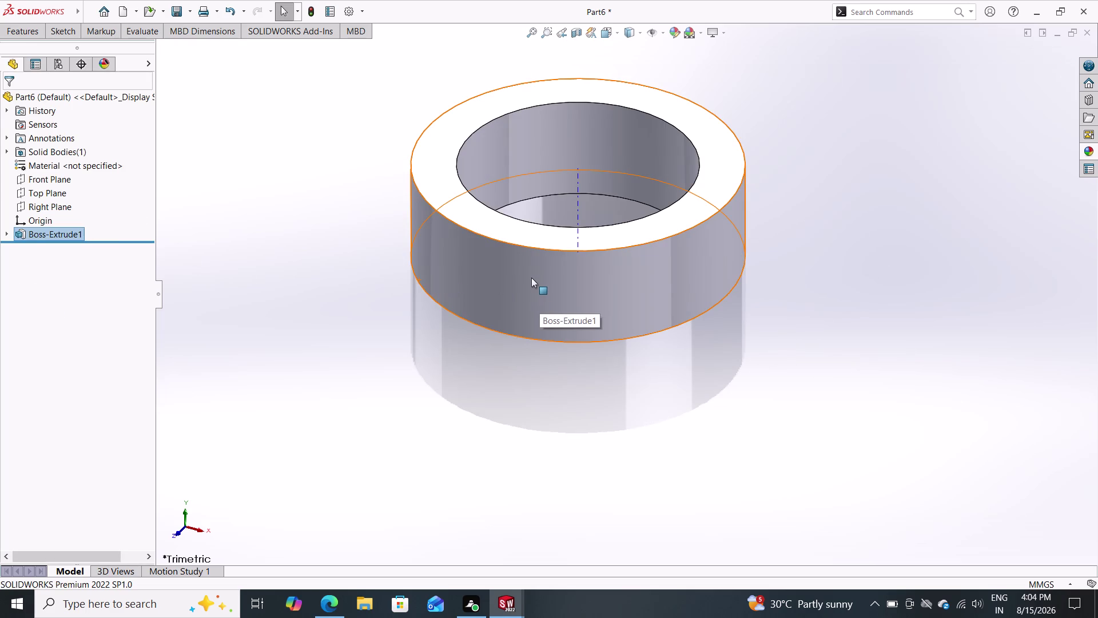
scroll(down, 3)
scroll(up, 3)
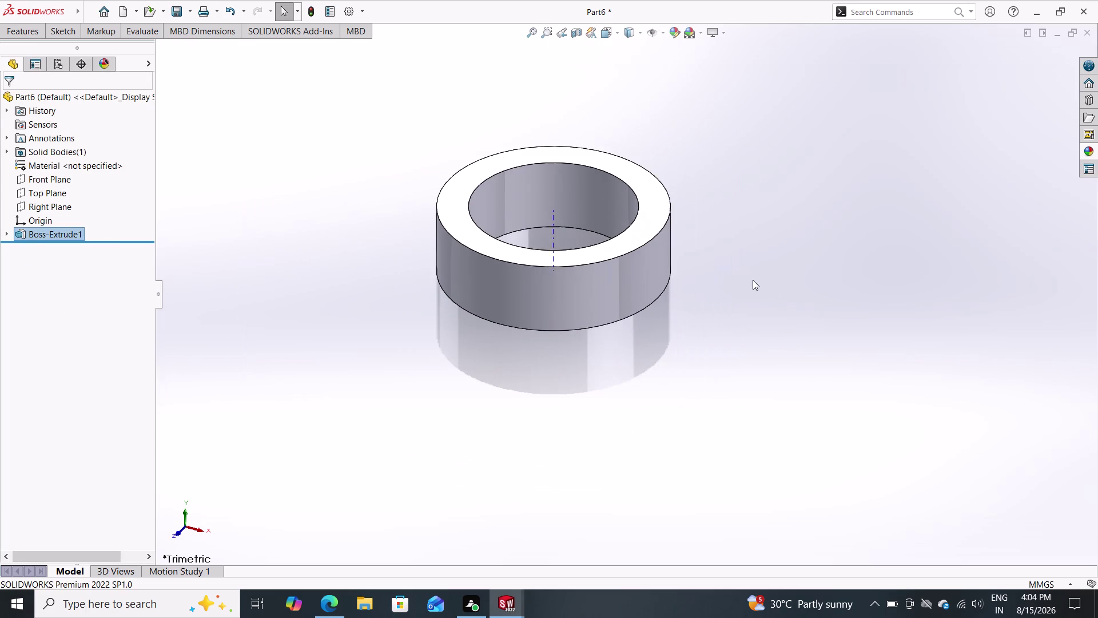